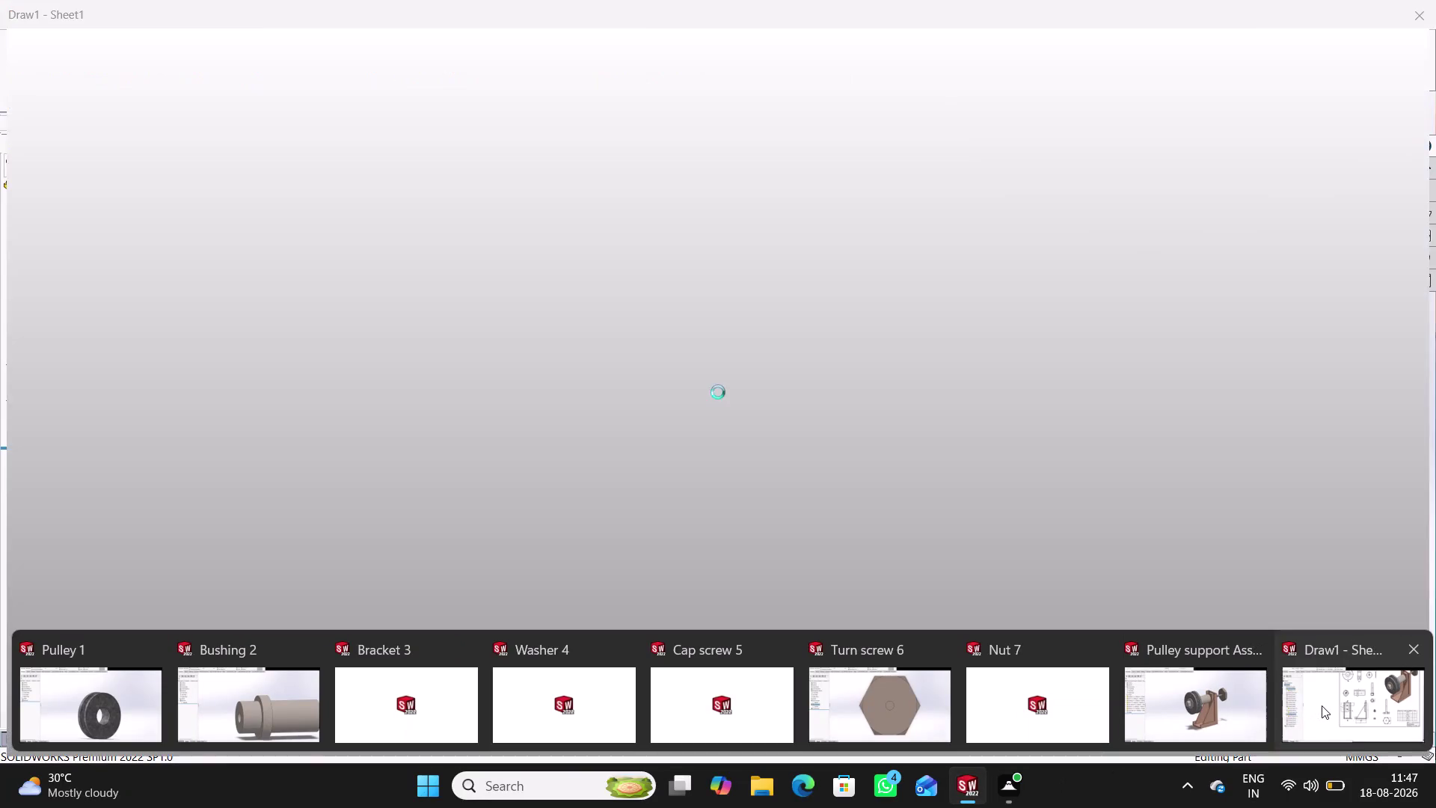
Switch to the Draw1 assembly drawing and zoom out to see the whole sheet.
click(1321, 705)
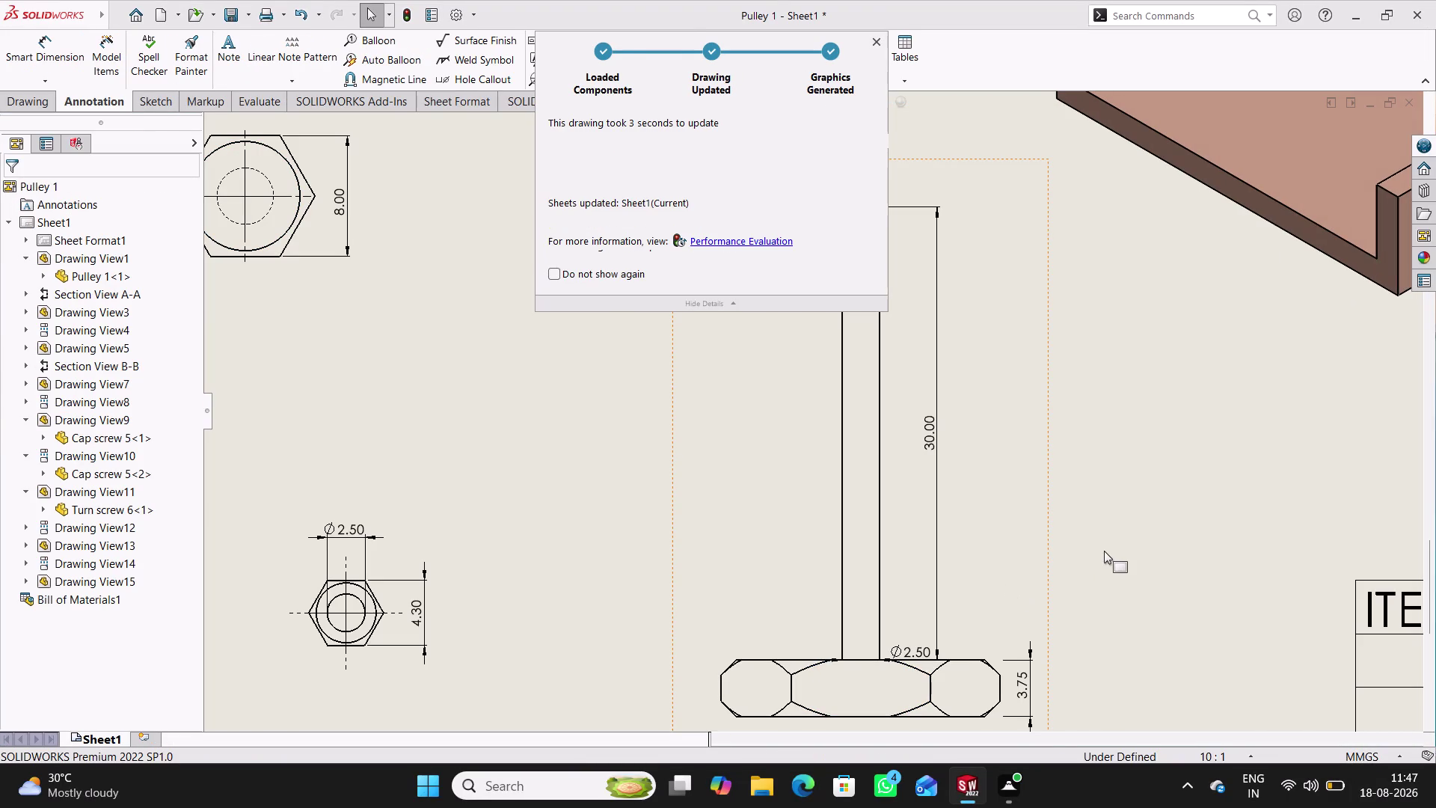
scroll(up, 3)
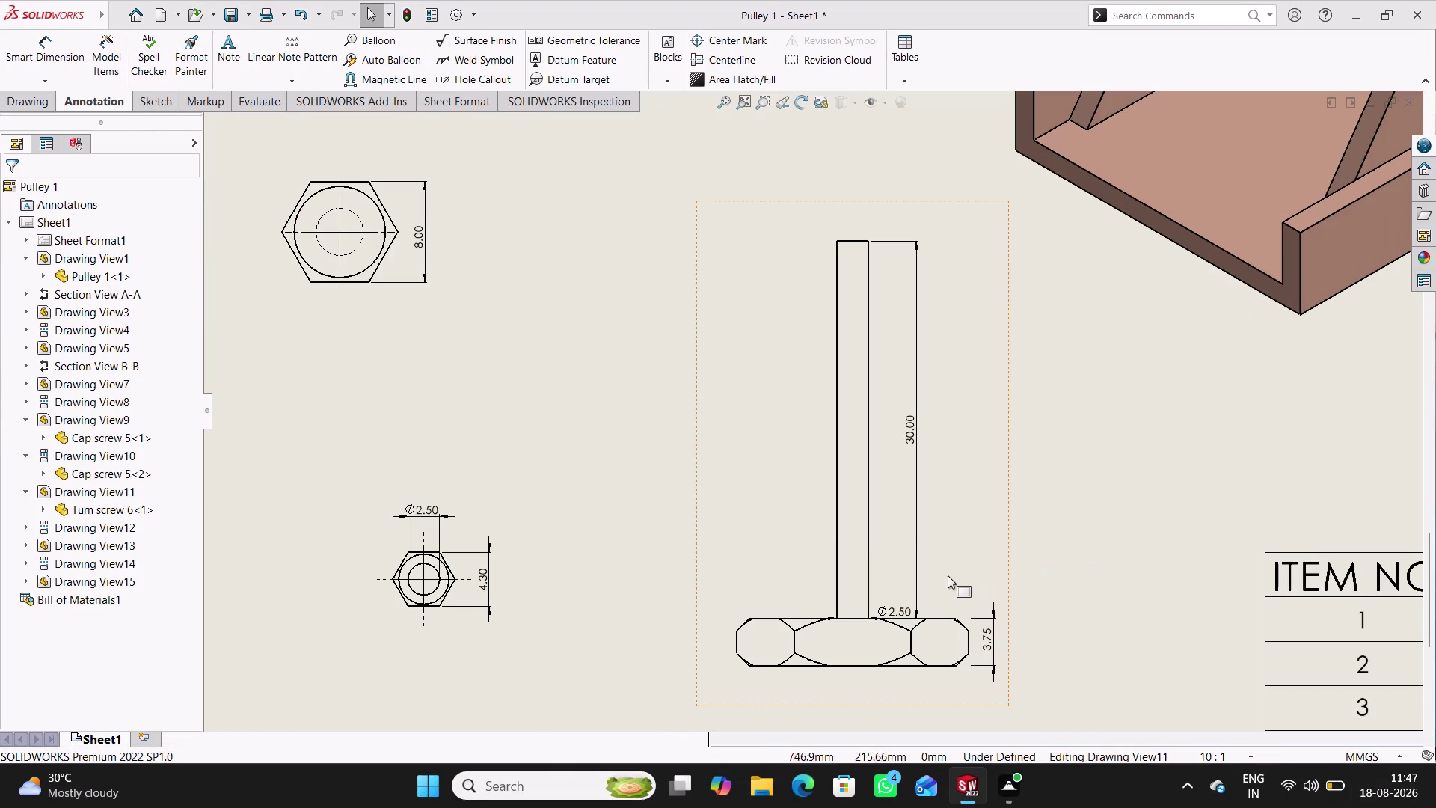
scroll(up, 3)
scroll(up, 3)
scroll(up, 3)
scroll(up, 3)
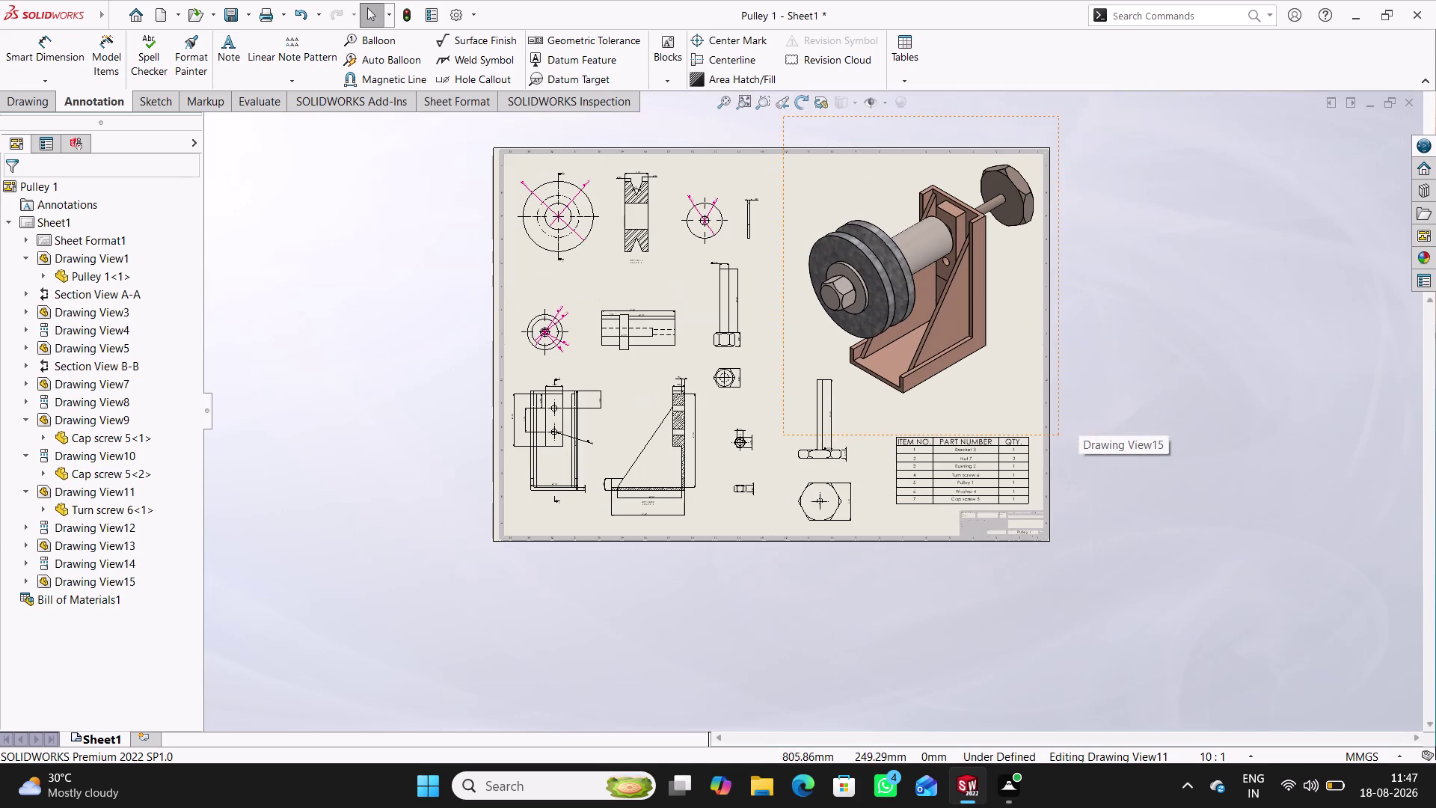
scroll(down, 3)
scroll(down, 3)
scroll(down, 3)
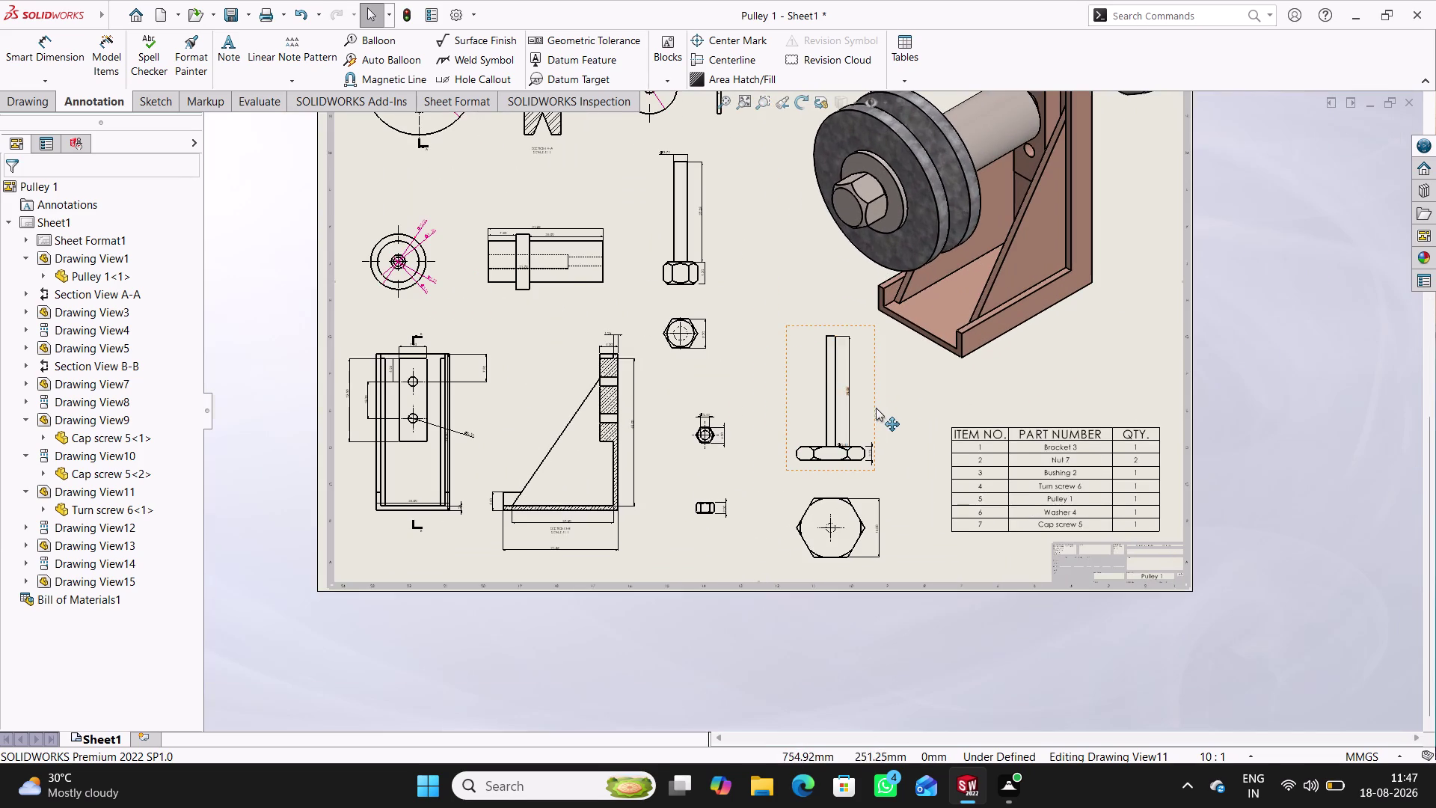
scroll(down, 3)
drag(843, 439, 788, 276)
Zoom in on the bracket's Section B-B view.
click(953, 338)
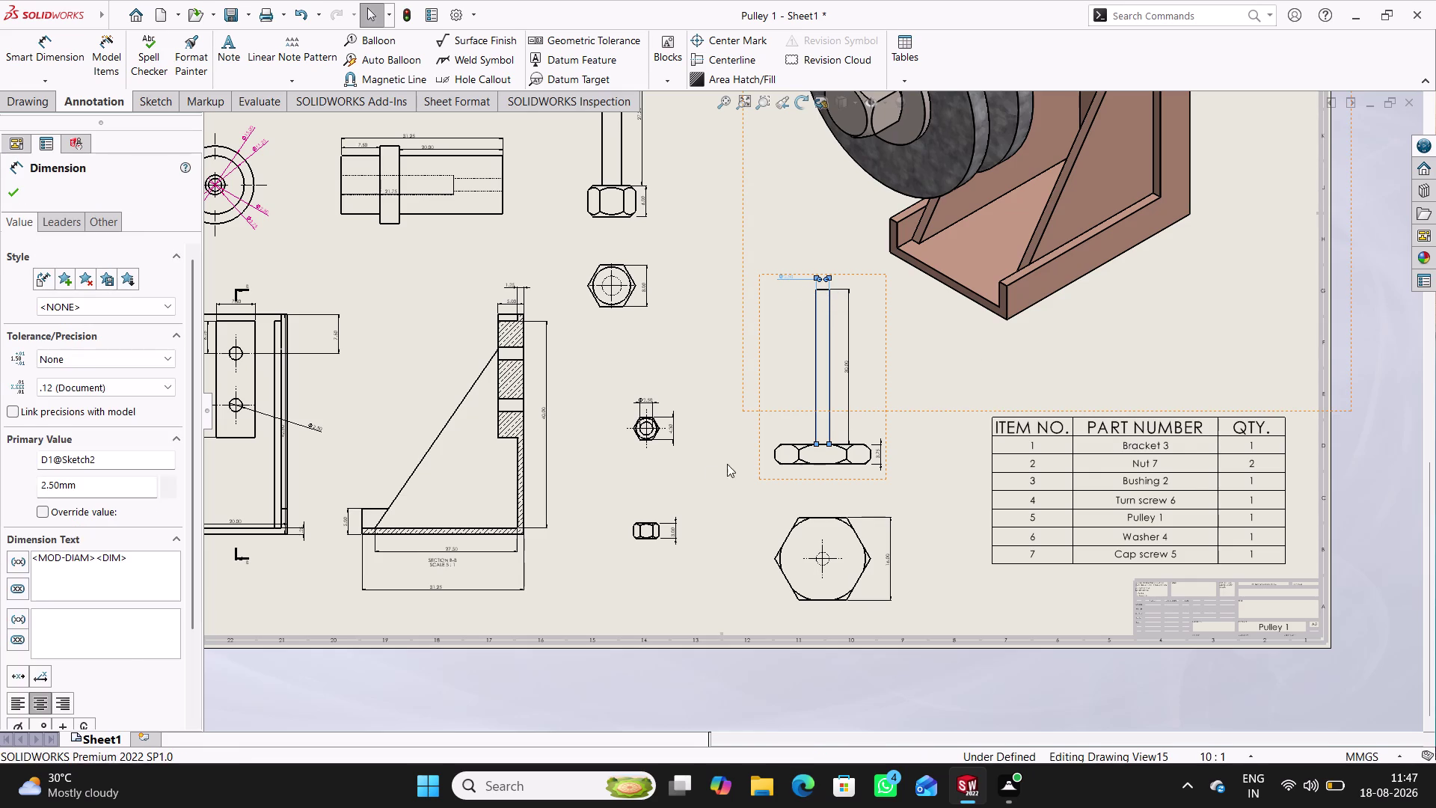
scroll(down, 3)
scroll(up, 3)
scroll(down, 3)
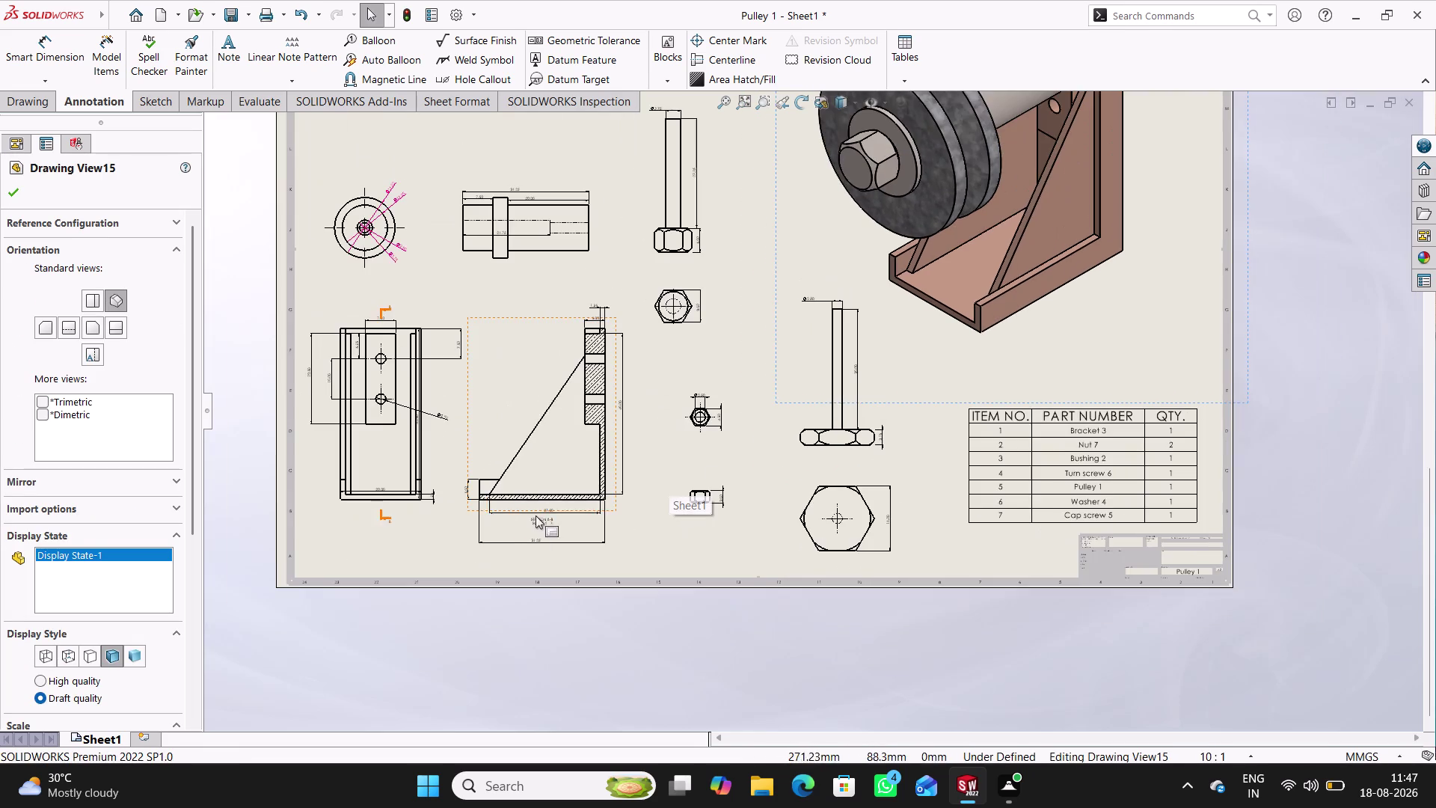
scroll(down, 3)
scroll(down, 3)
scroll(down, 3)
scroll(down, 3)
drag(648, 463, 665, 580)
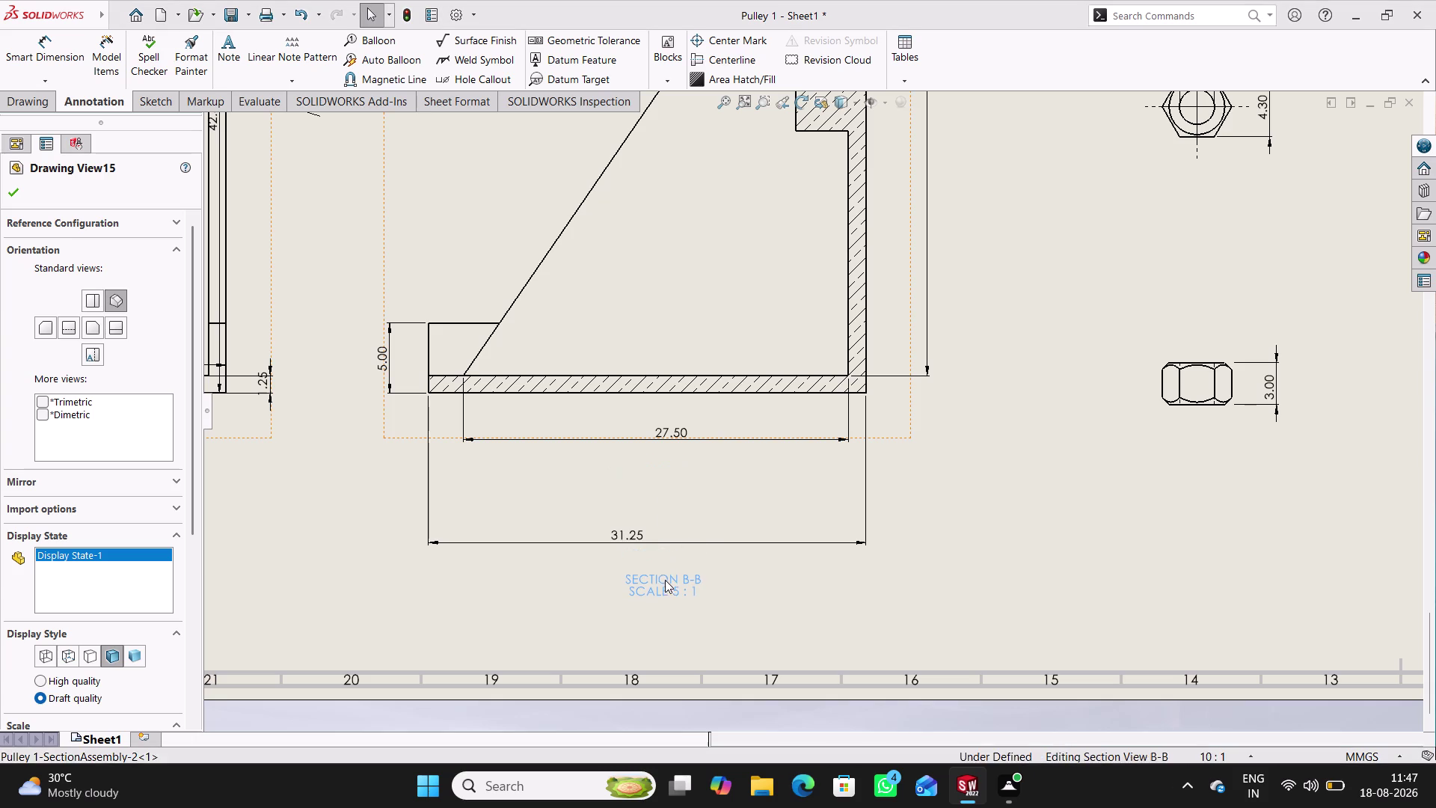
drag(665, 579, 666, 580)
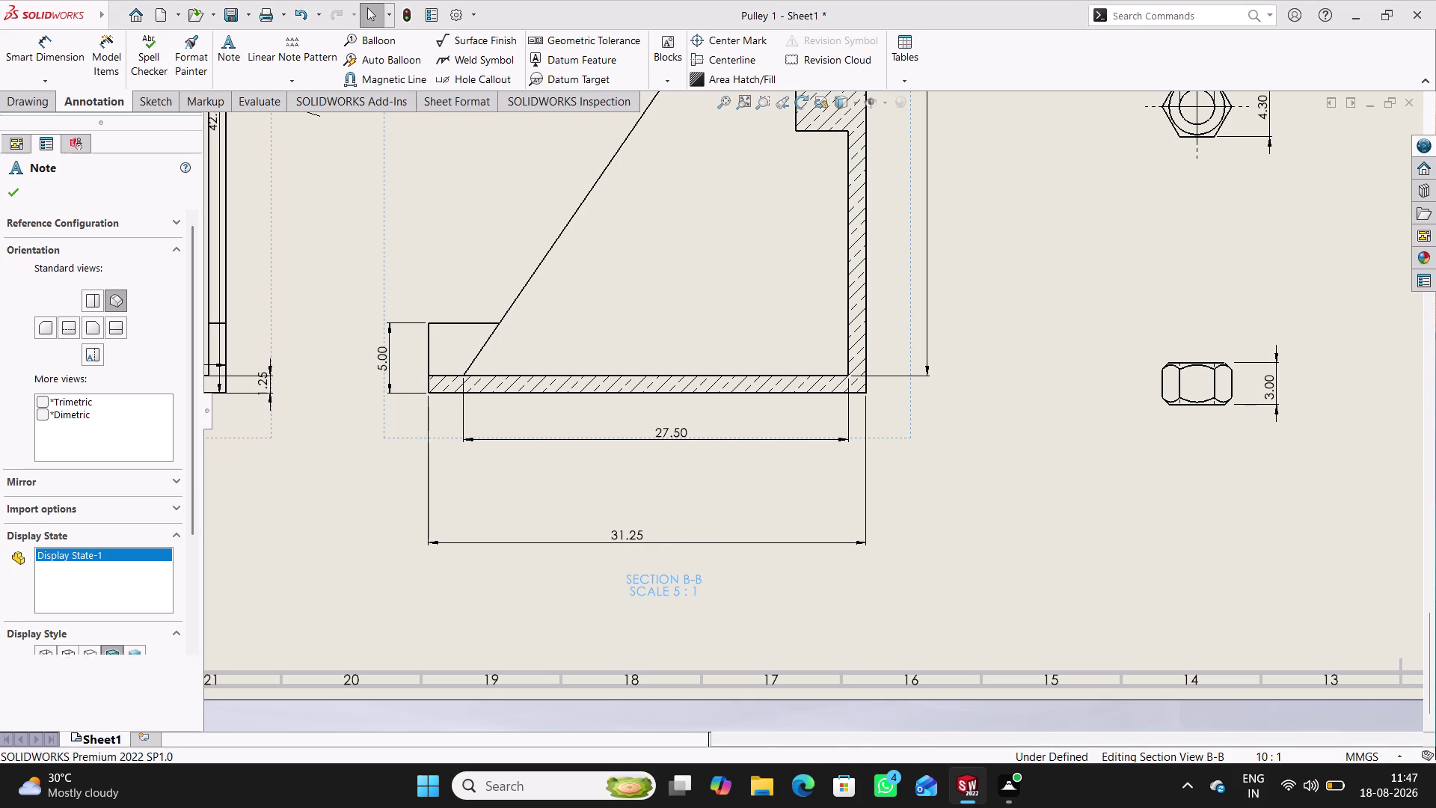
click(577, 481)
Move the 31.25 dimension up toward the view and the 5.00 height dimension lower.
drag(619, 534, 625, 517)
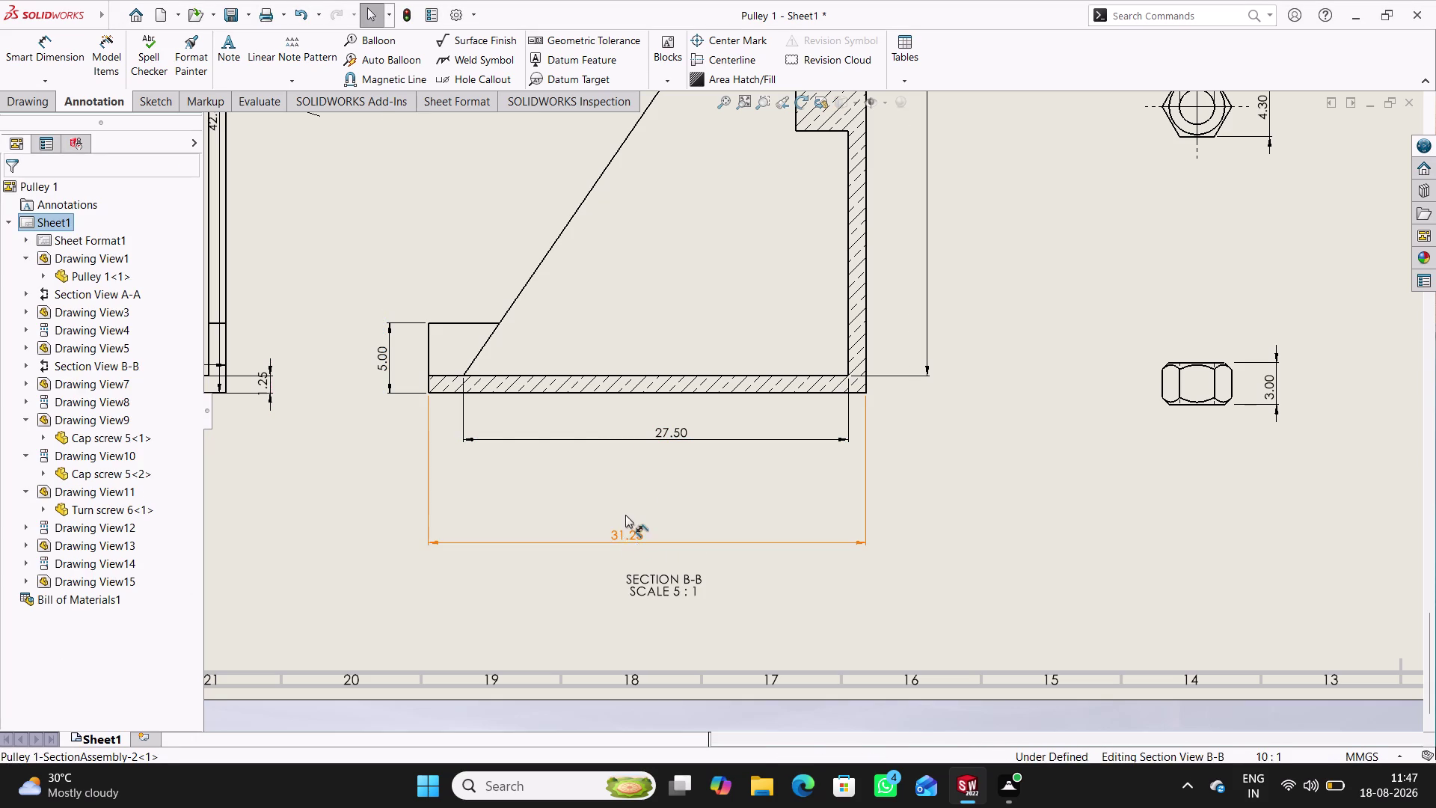
drag(625, 516, 660, 470)
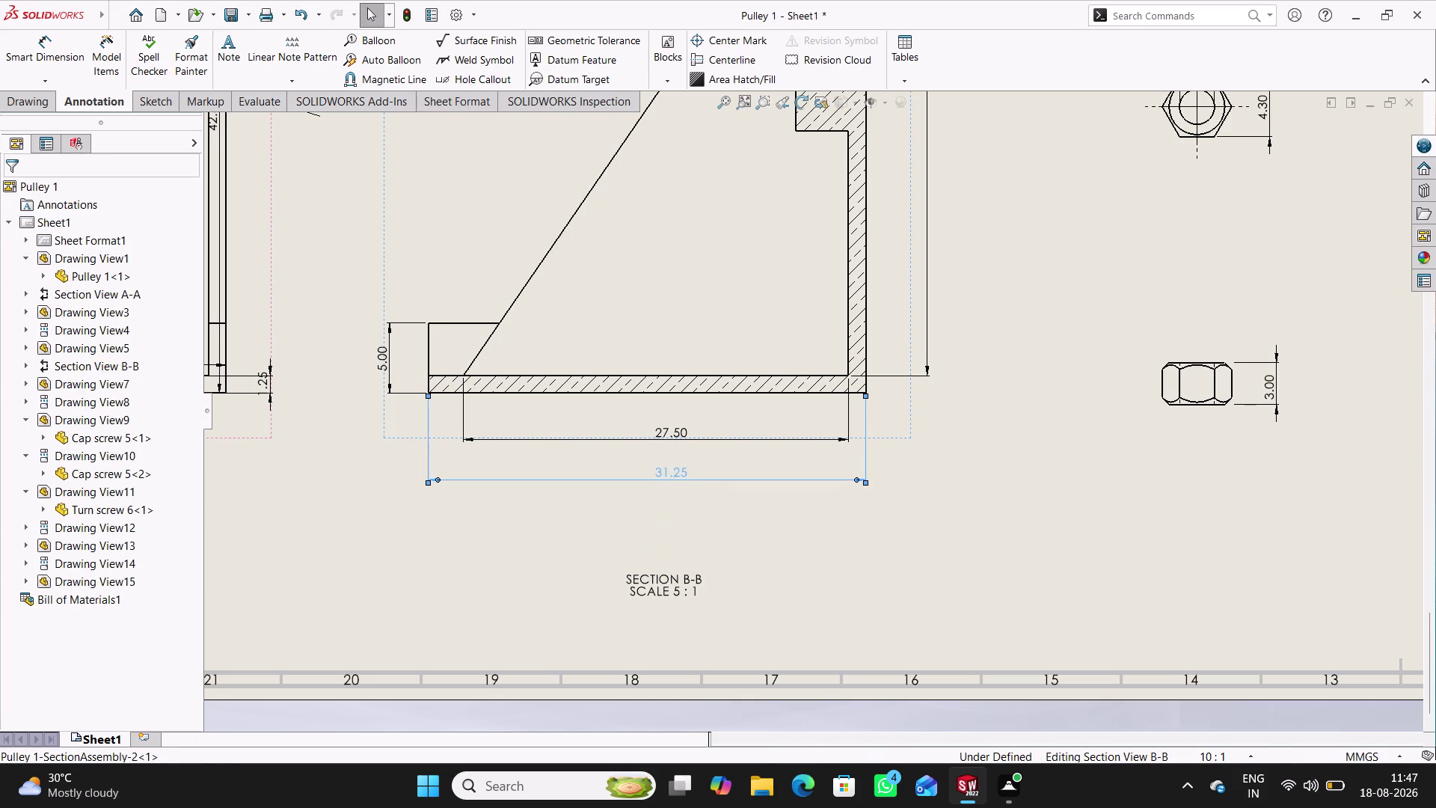
click(766, 526)
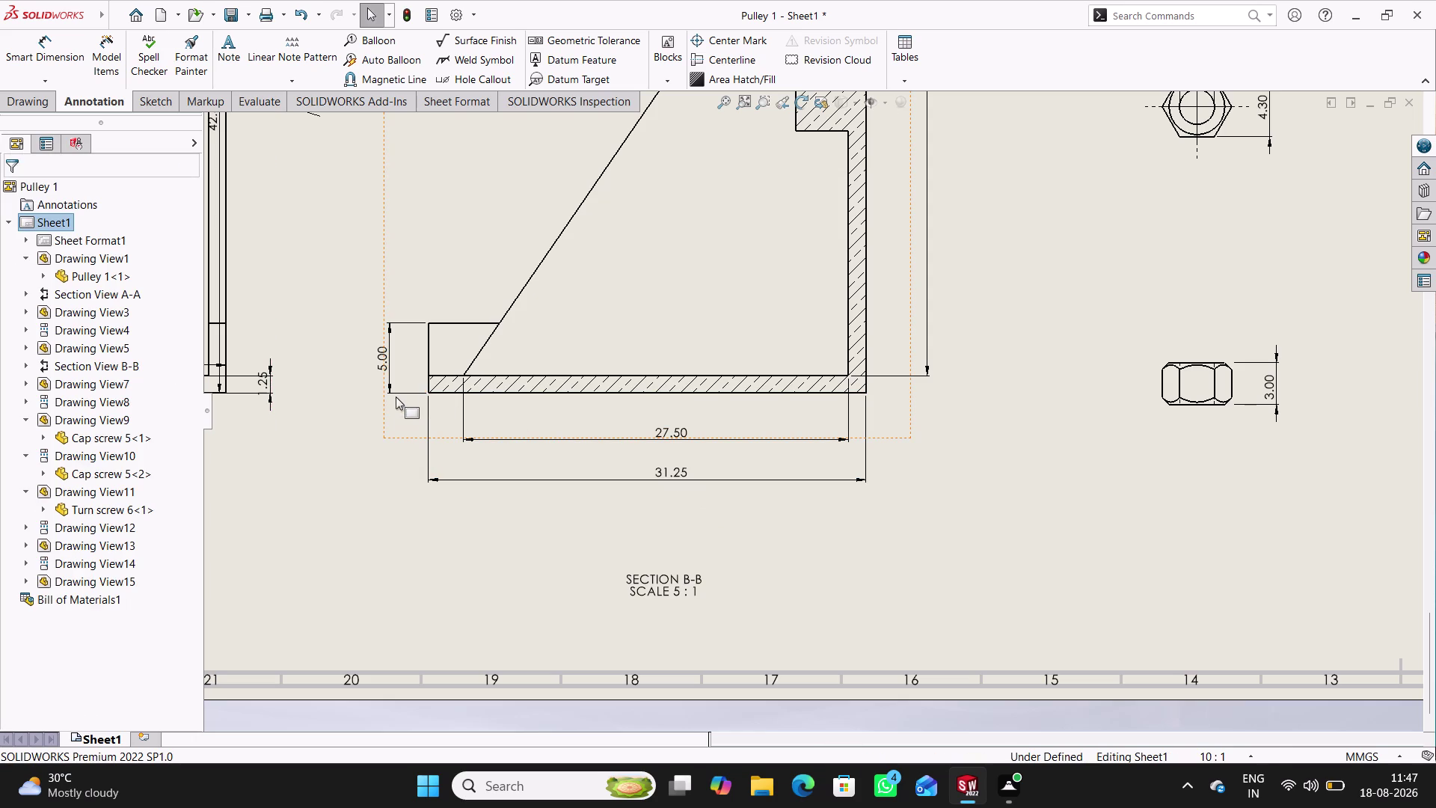
drag(384, 358, 382, 454)
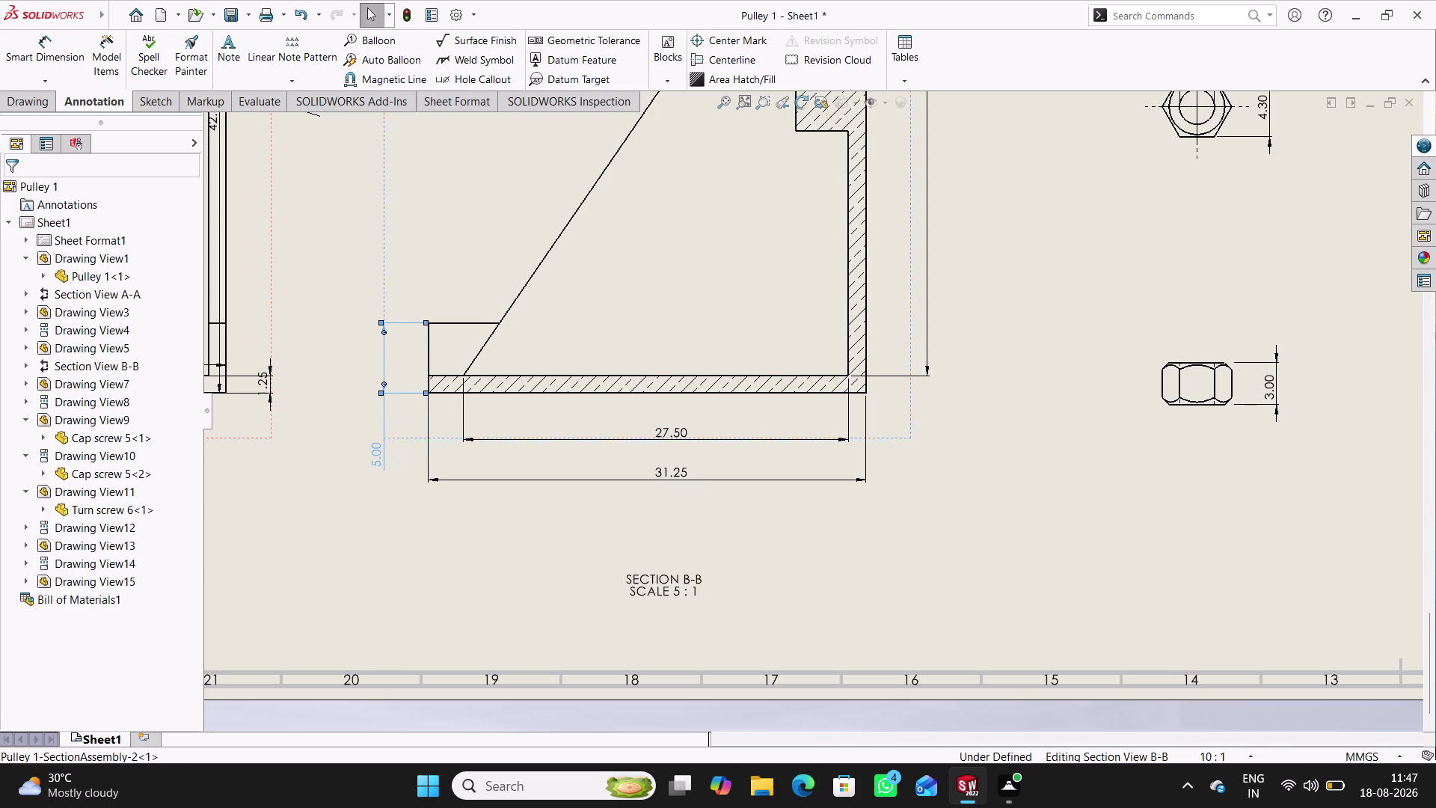
click(454, 522)
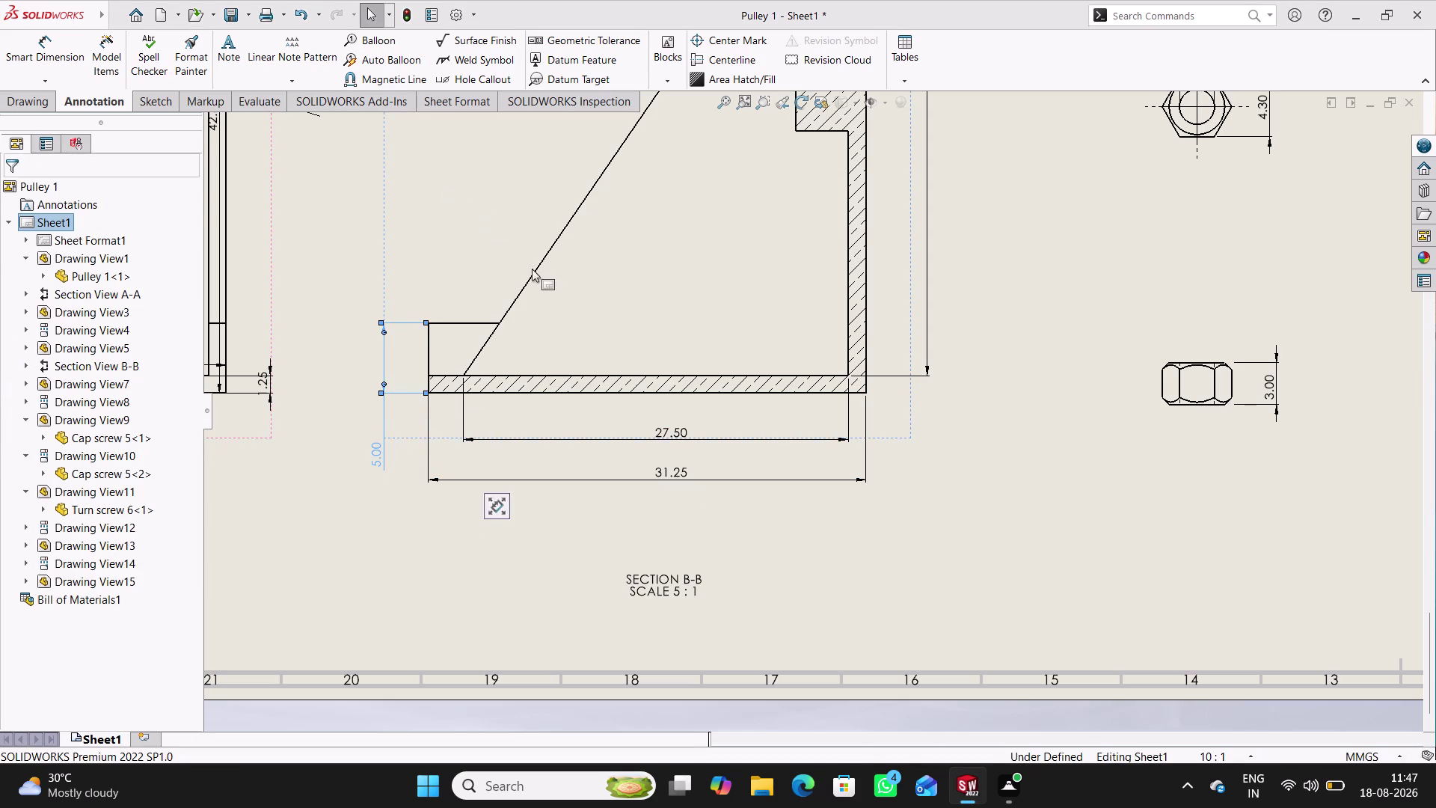
Zoom around Section B-B and start adding a new dimension.
scroll(up, 3)
scroll(up, 3)
scroll(down, 3)
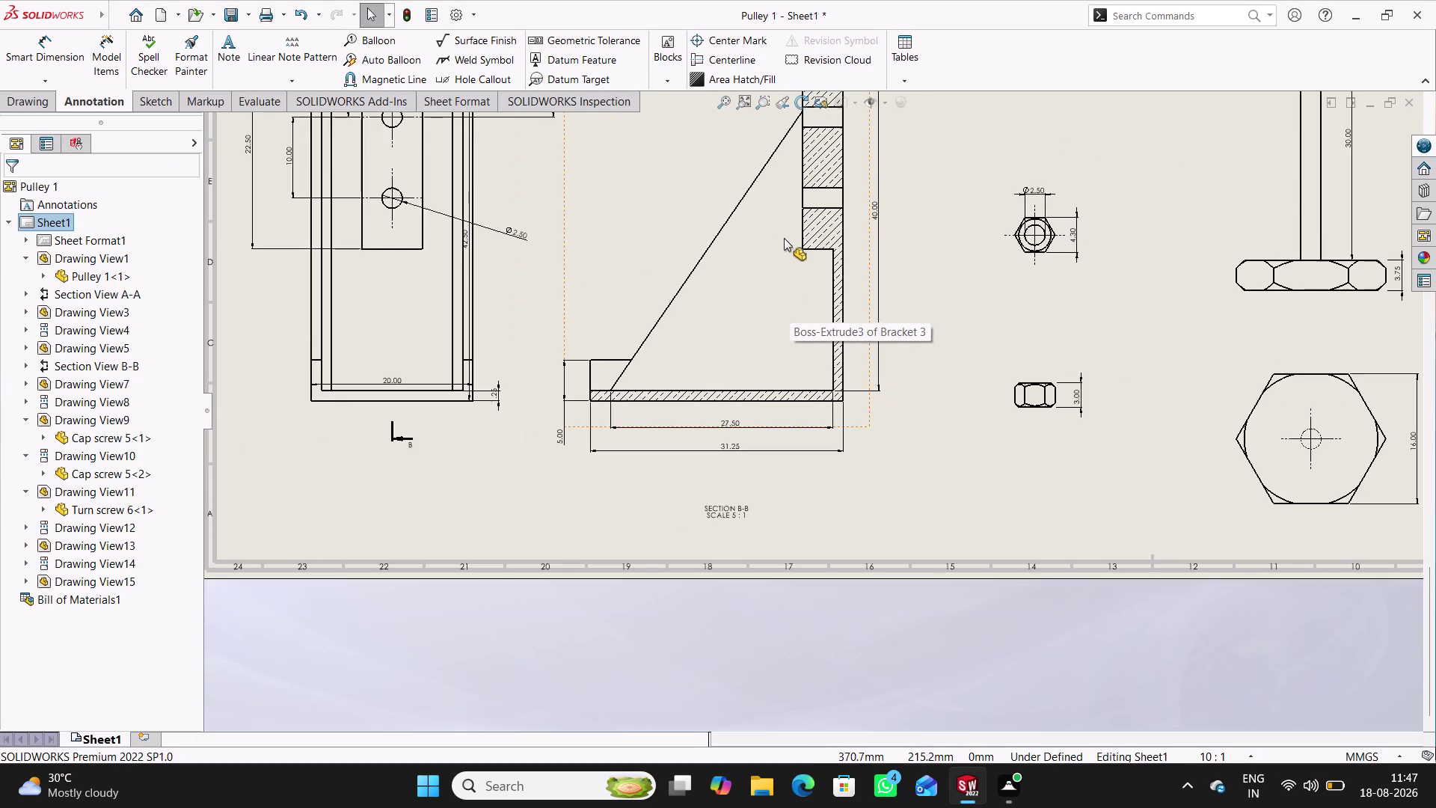
scroll(up, 3)
scroll(down, 3)
scroll(down, 3)
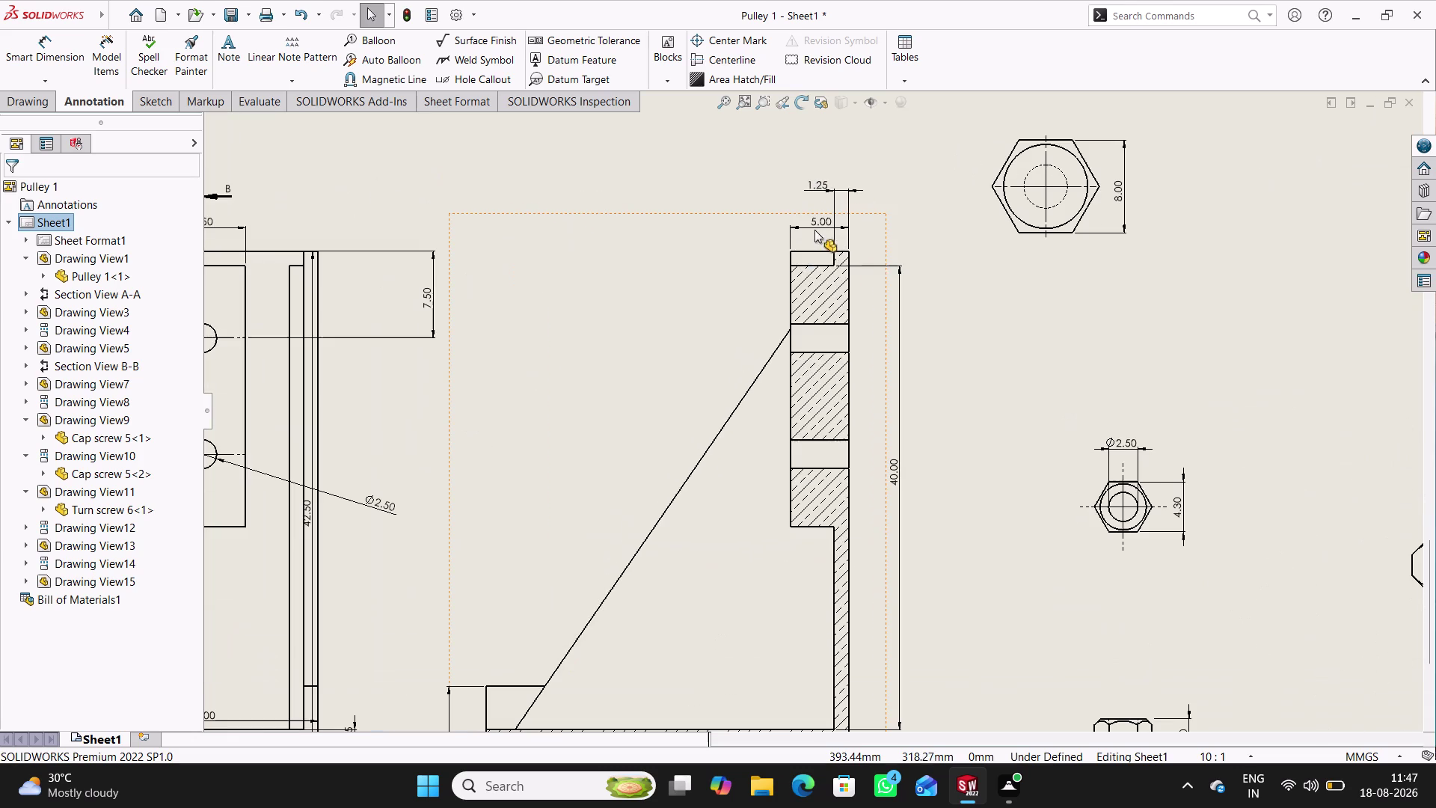
scroll(up, 3)
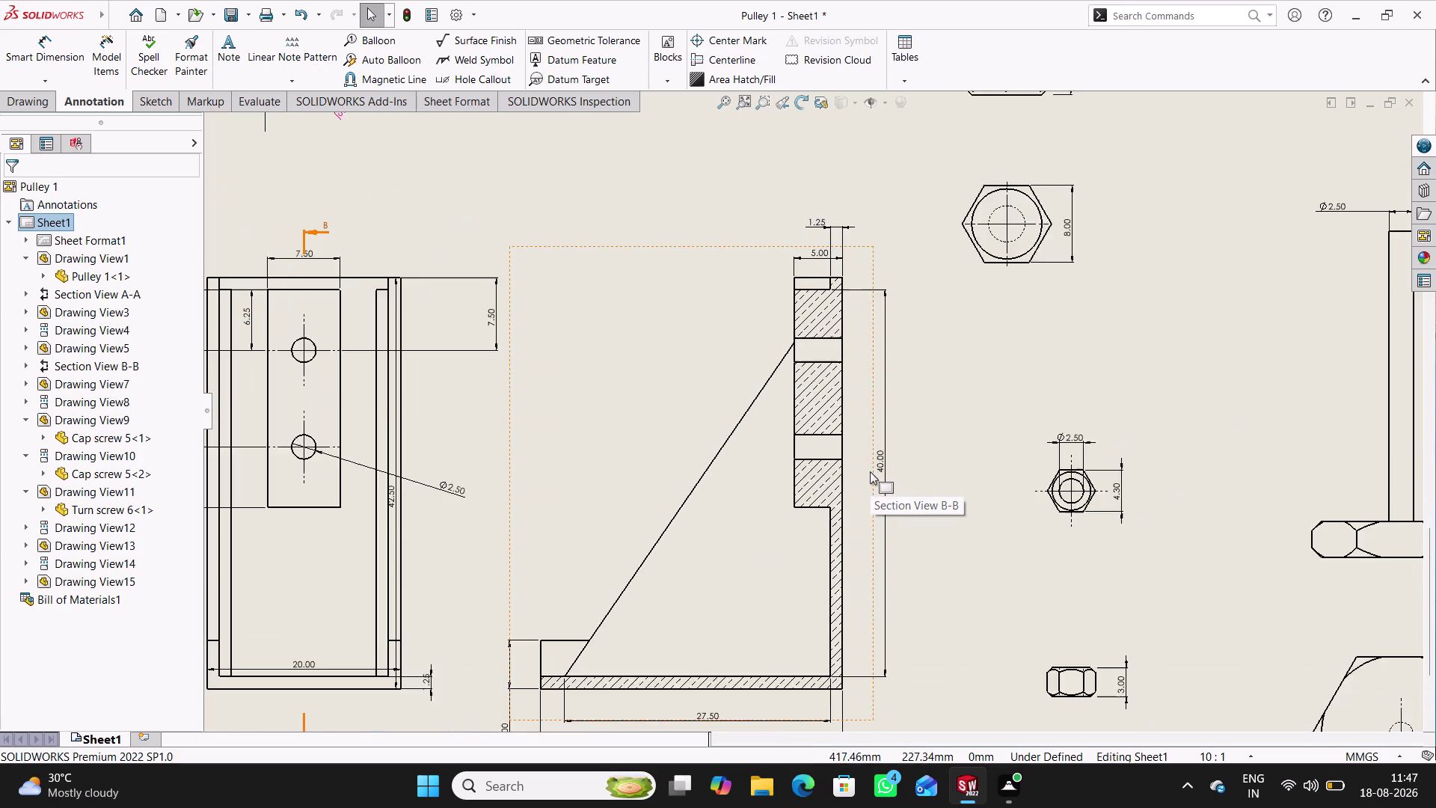
scroll(up, 3)
scroll(down, 3)
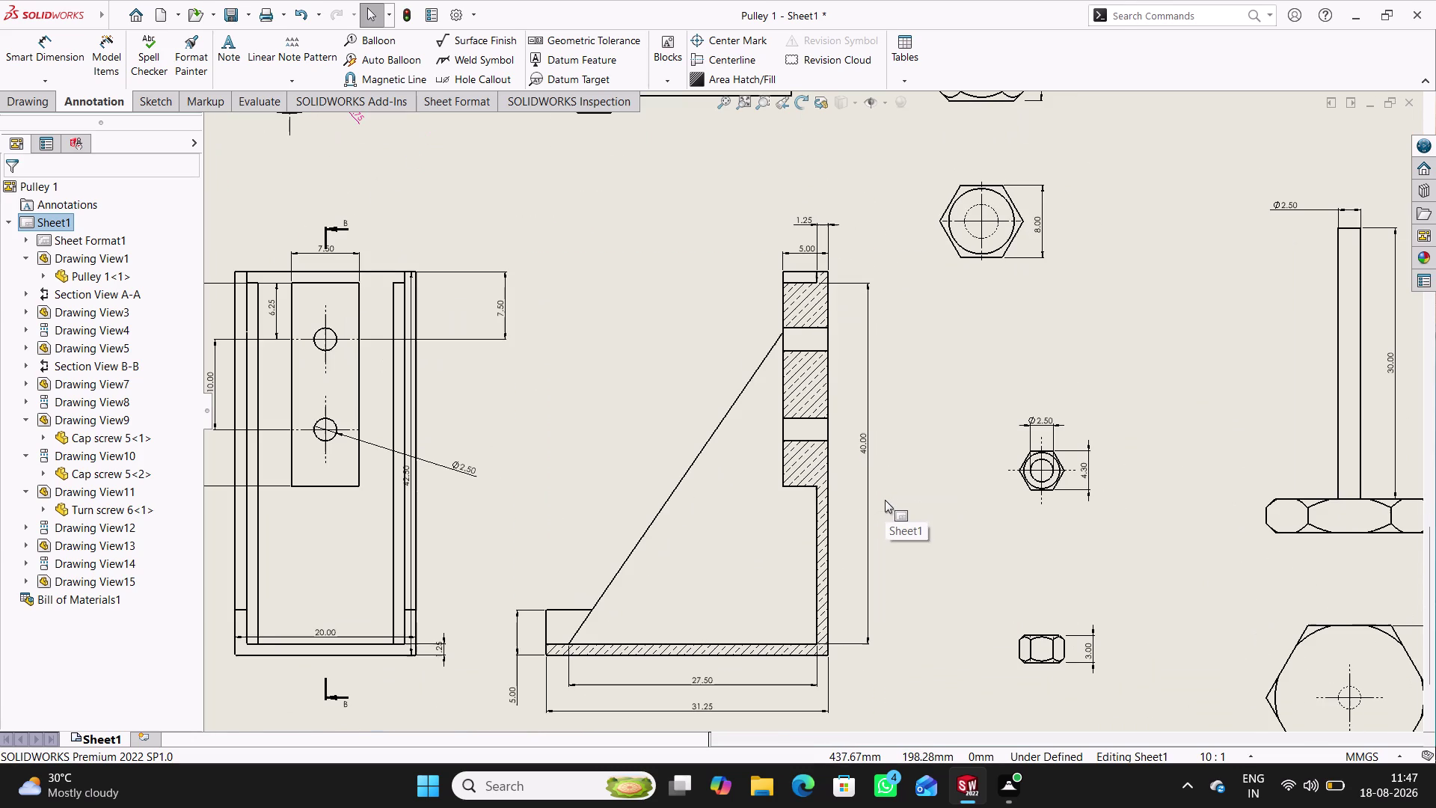
click(47, 57)
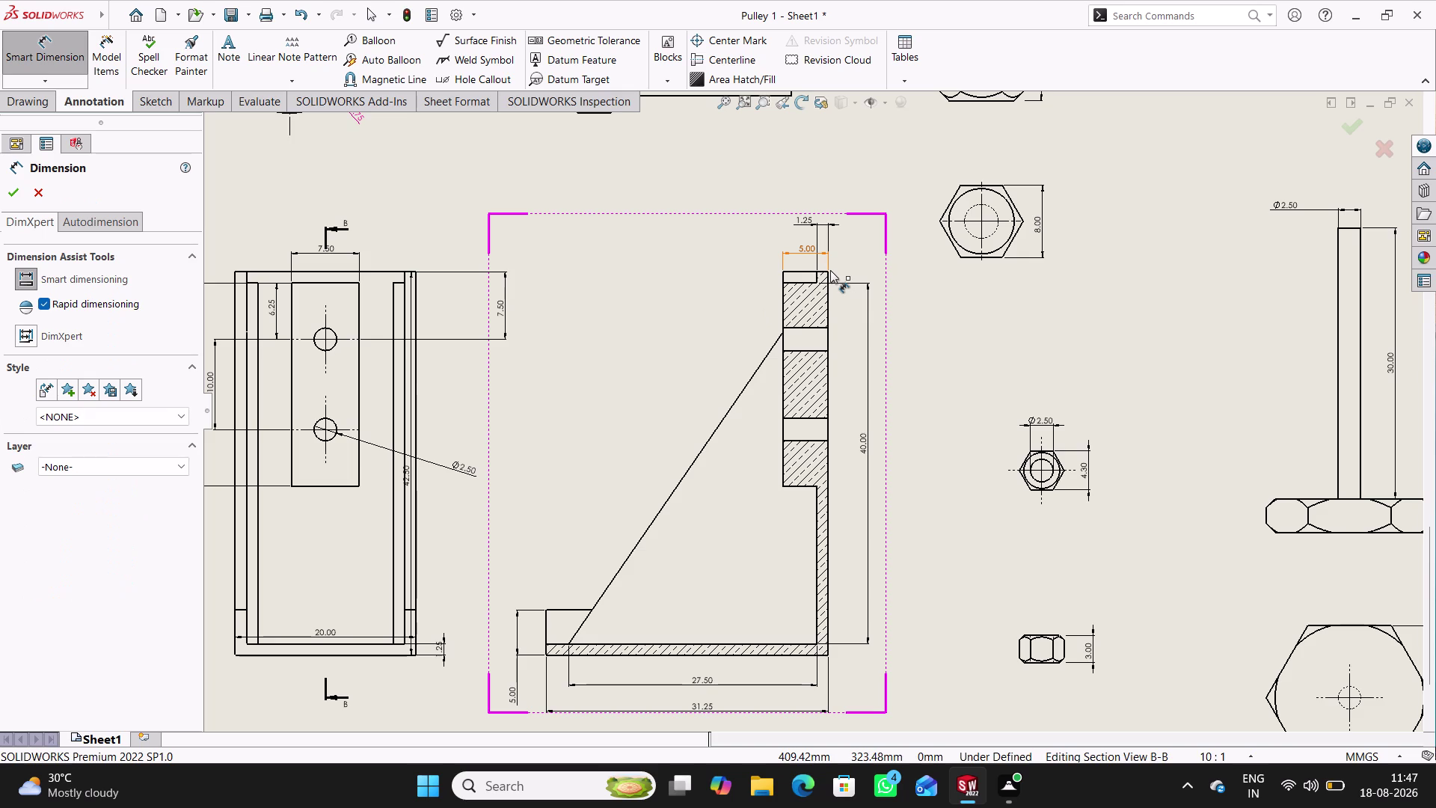
click(831, 270)
click(829, 655)
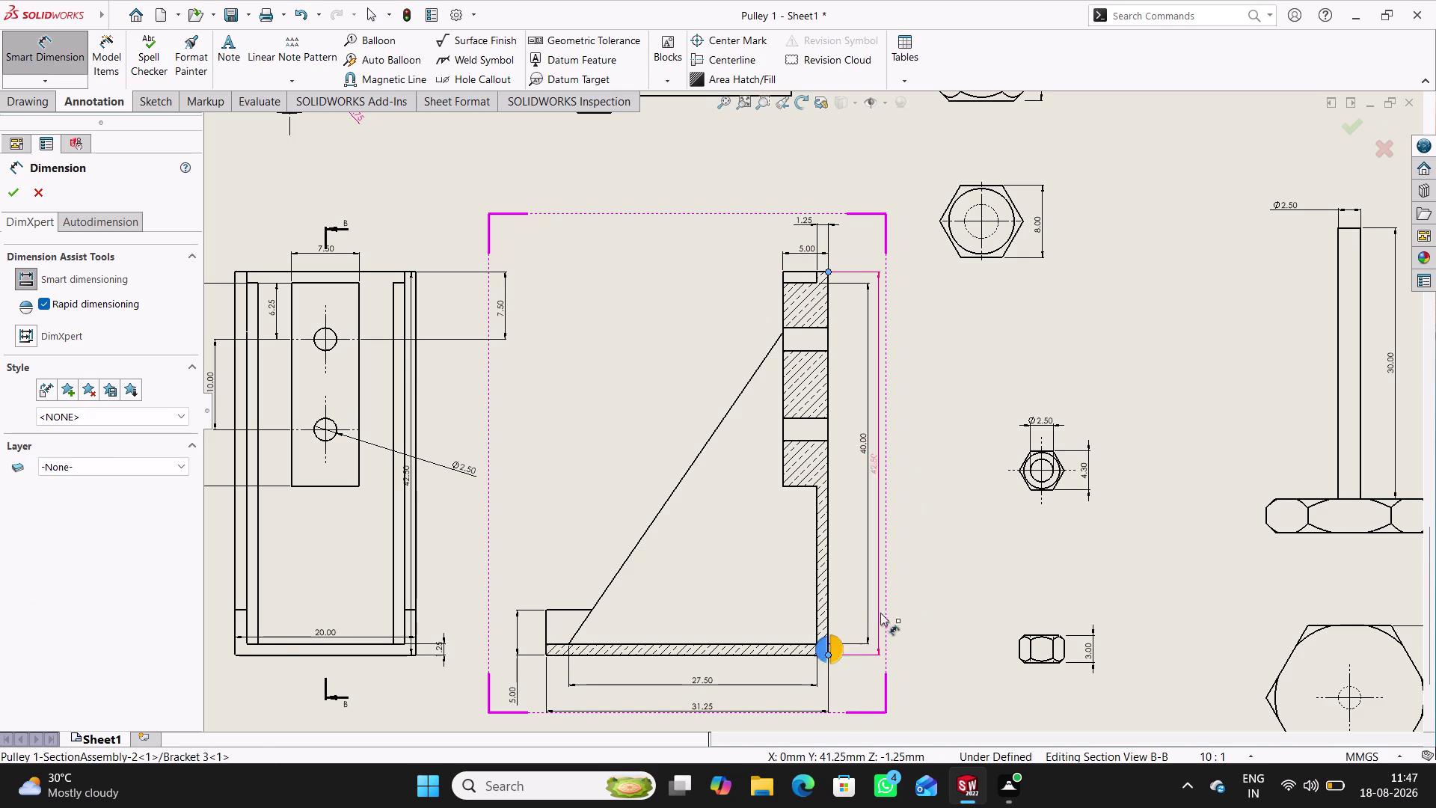
click(907, 442)
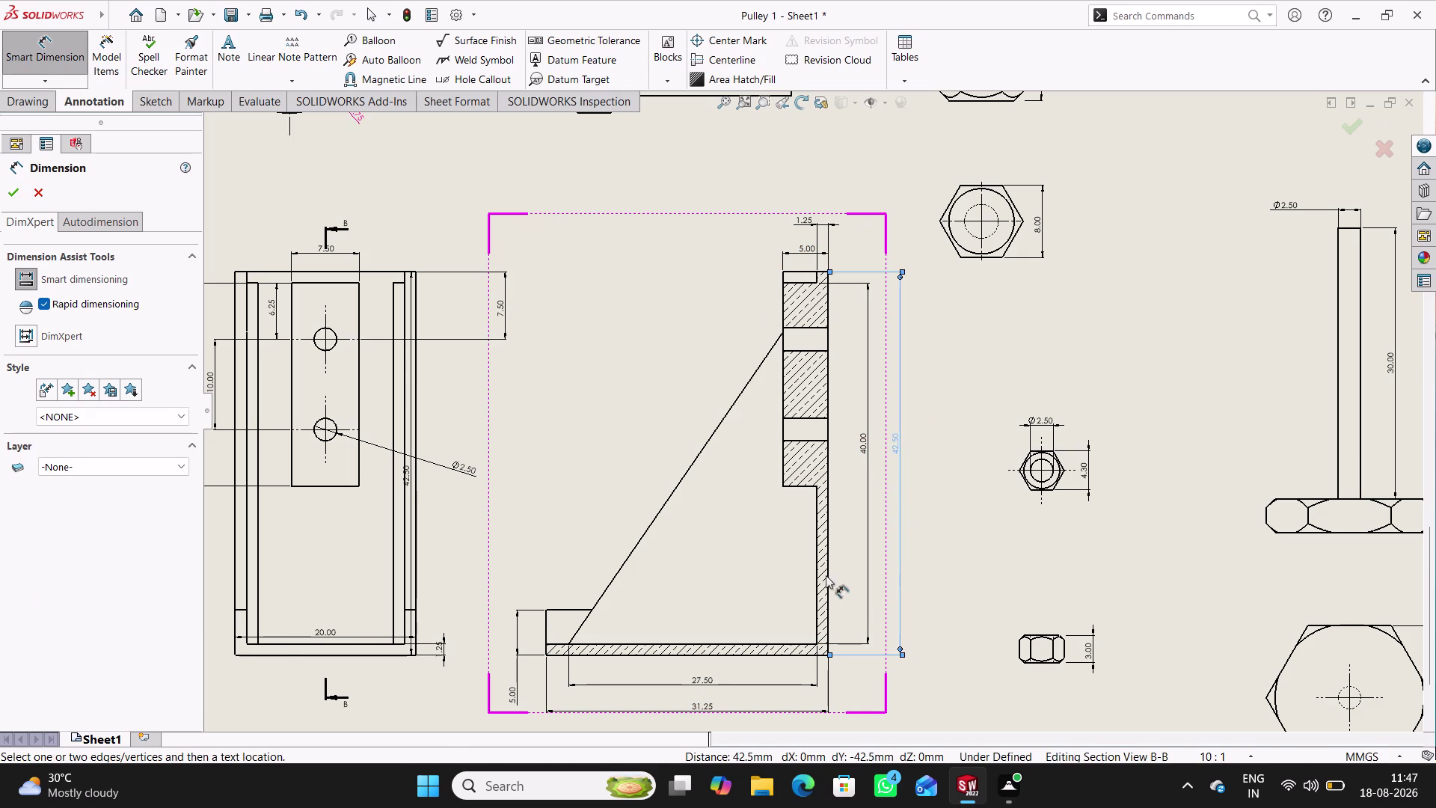
click(566, 645)
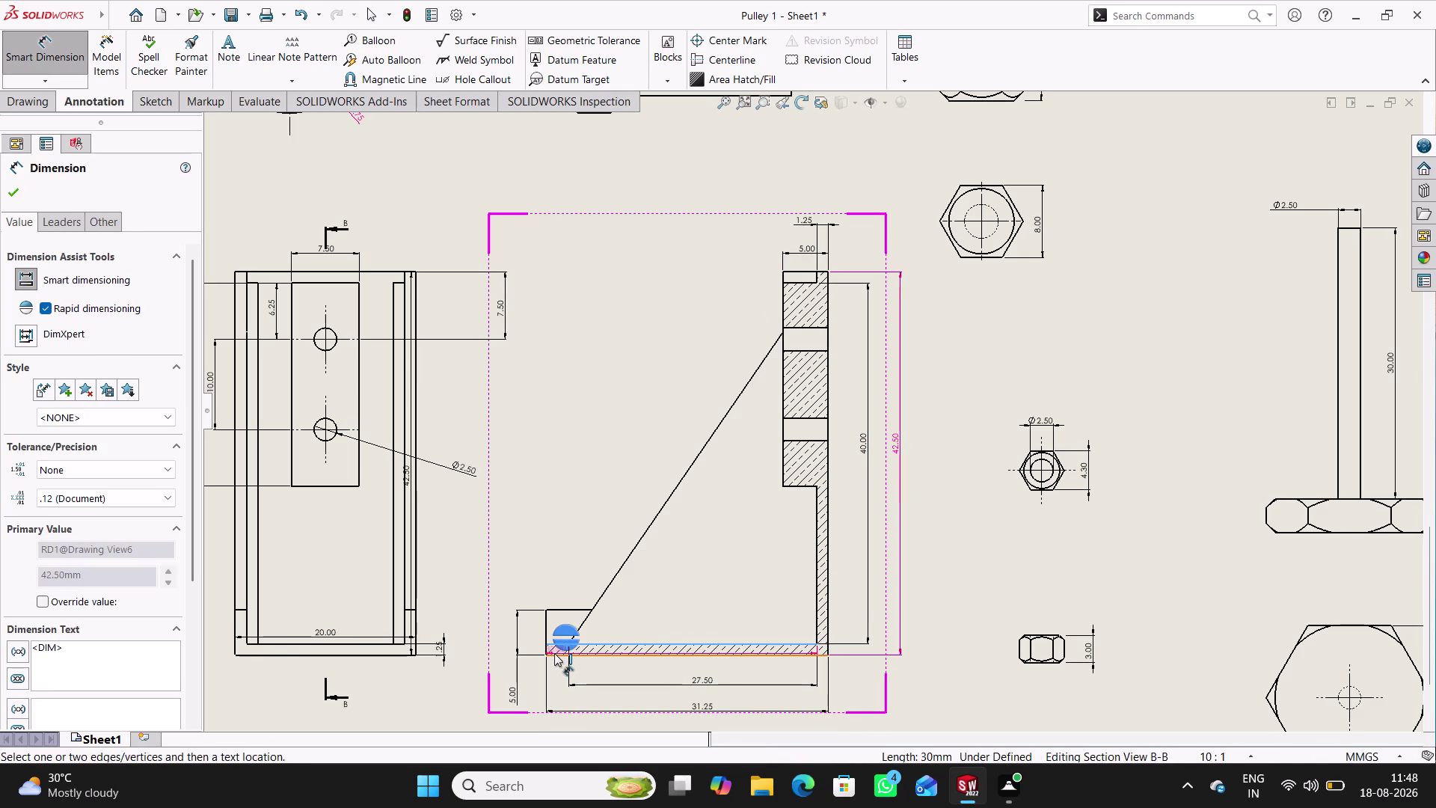
click(554, 653)
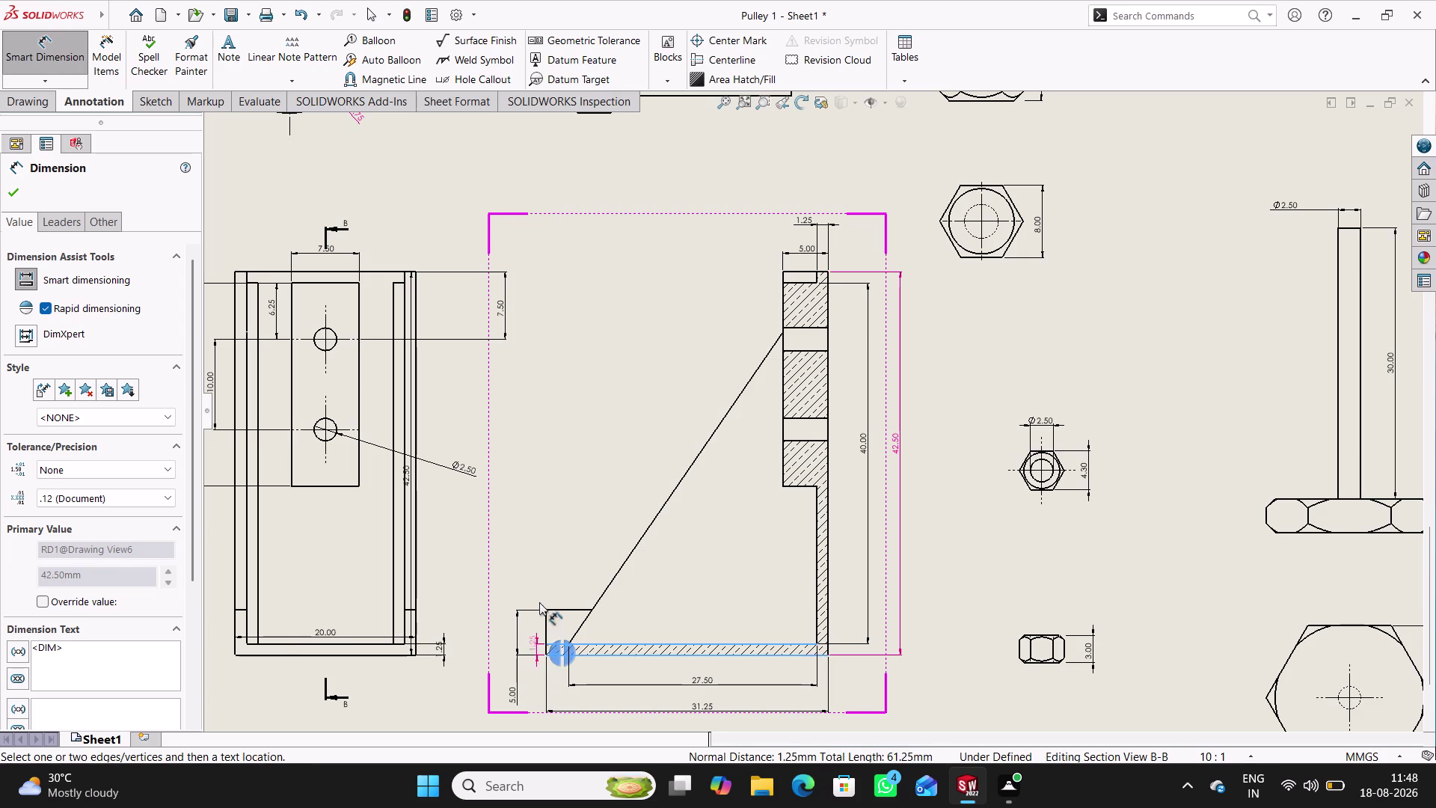
click(528, 557)
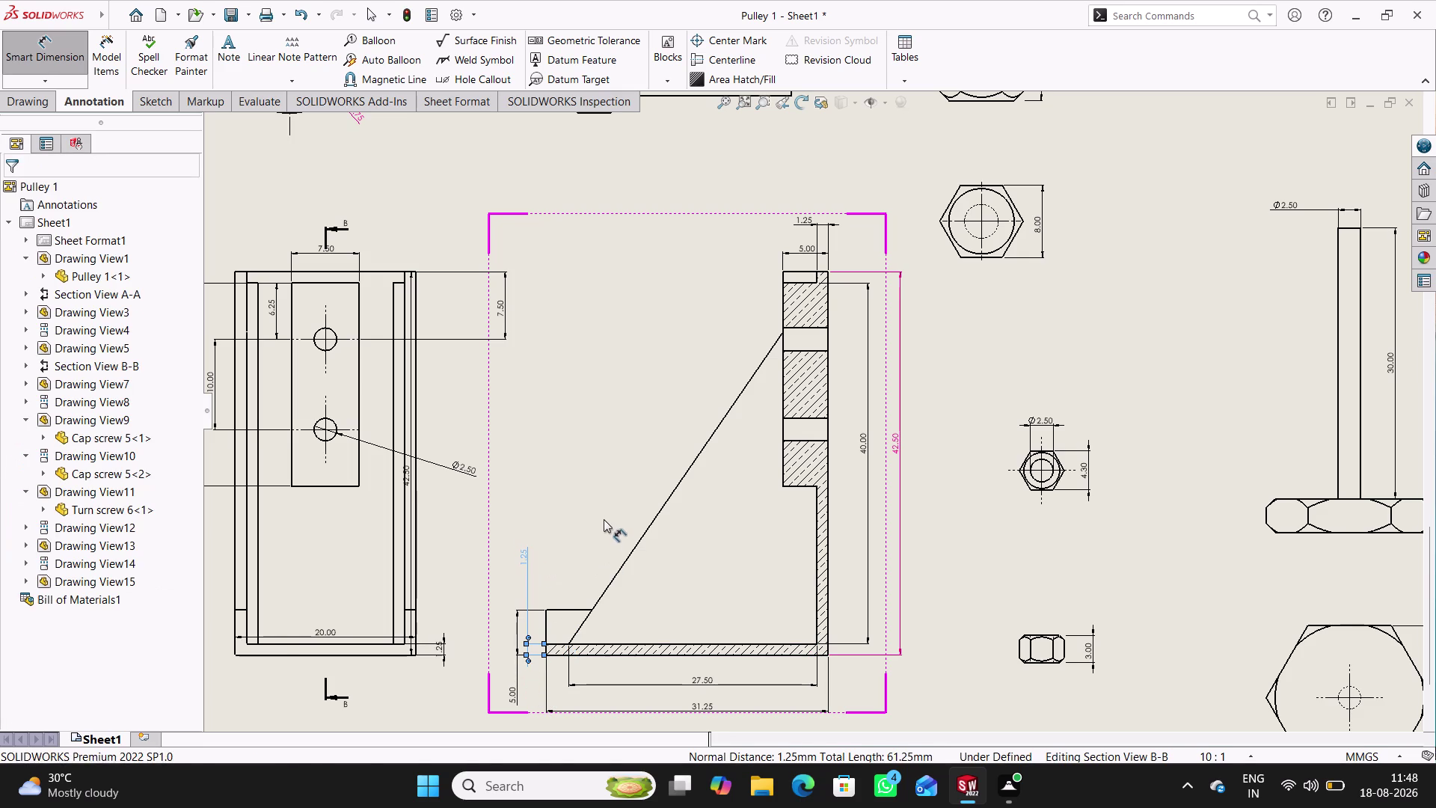
click(602, 517)
Move the 42.50 height dimension out to the right of the bracket view.
scroll(up, 3)
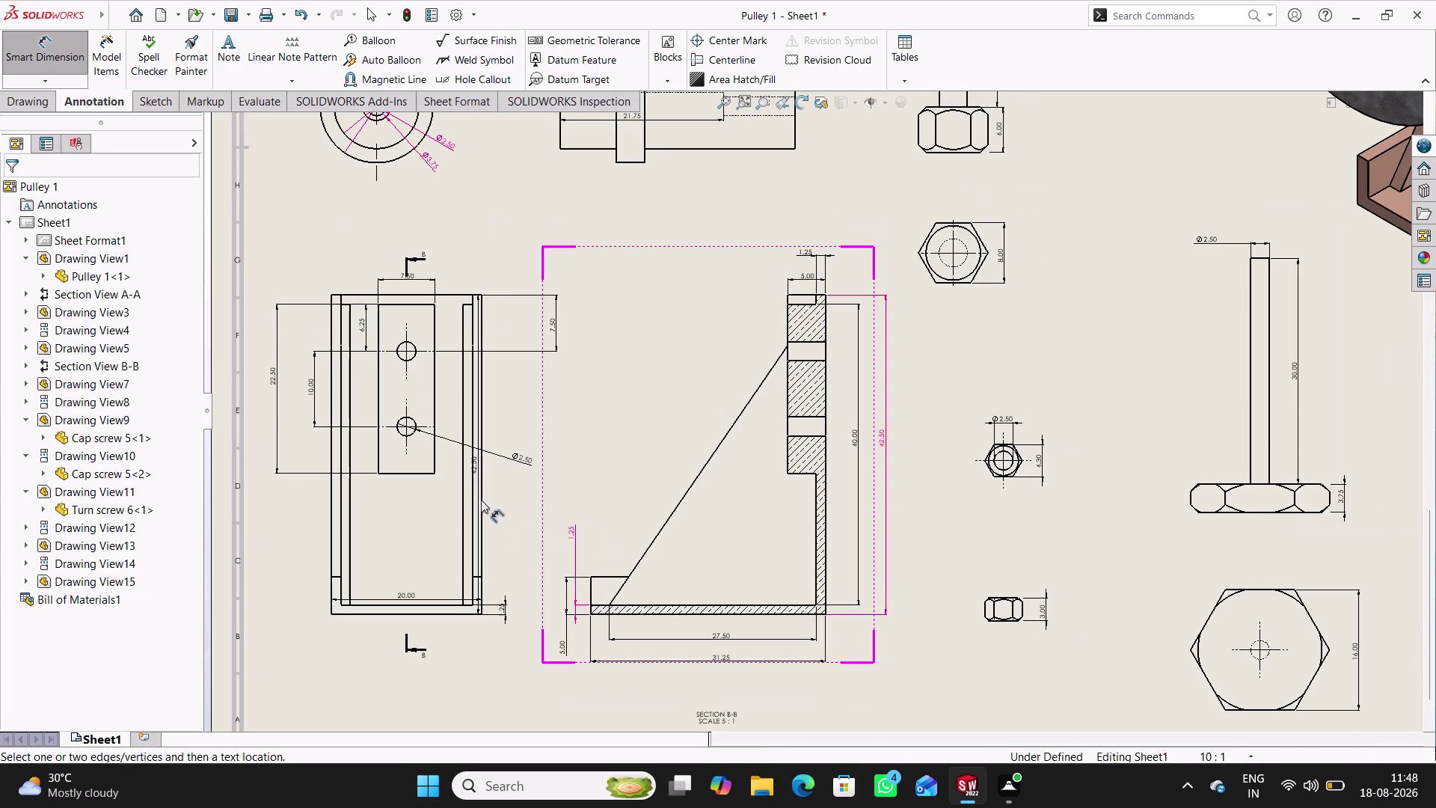
scroll(down, 3)
scroll(down, 3)
scroll(up, 3)
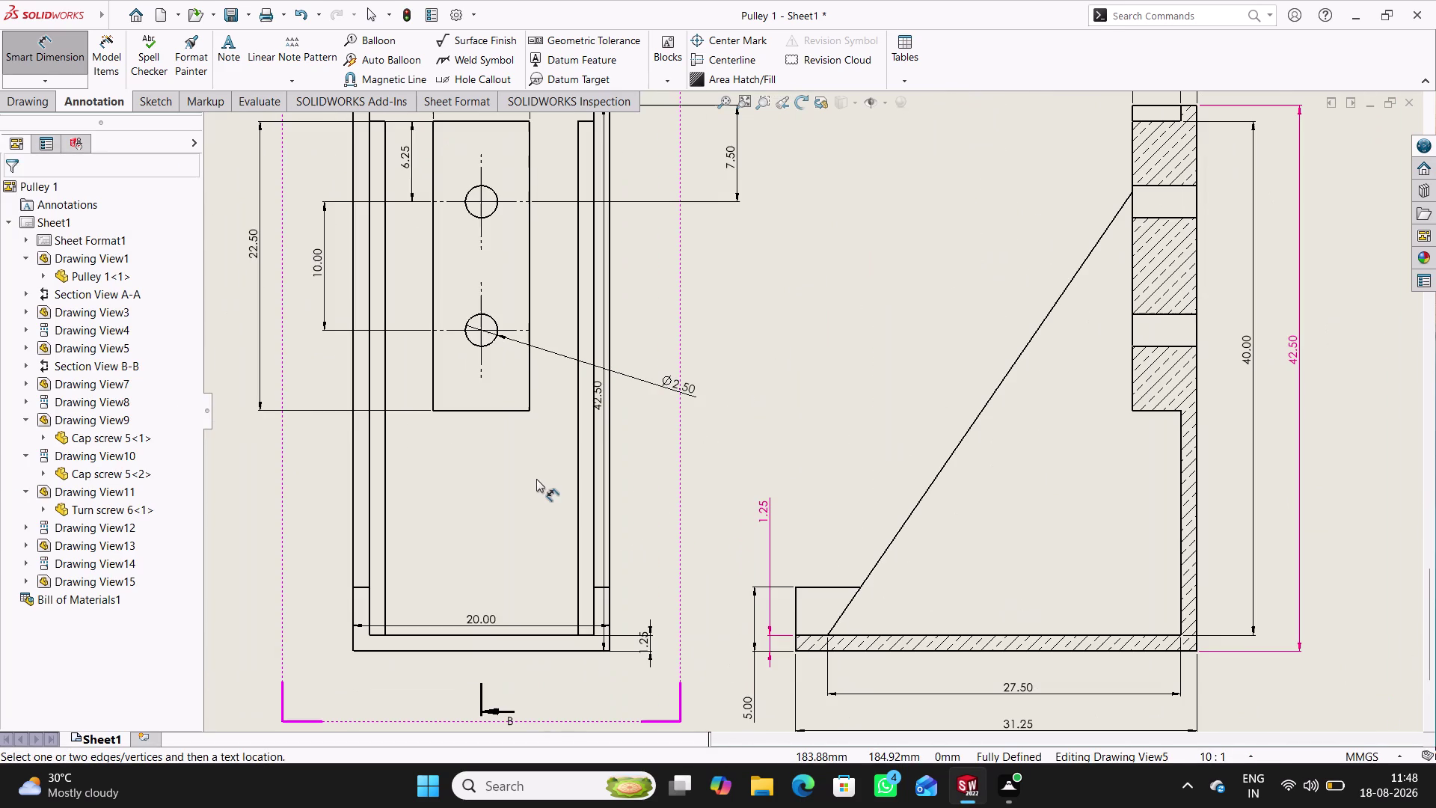
click(58, 53)
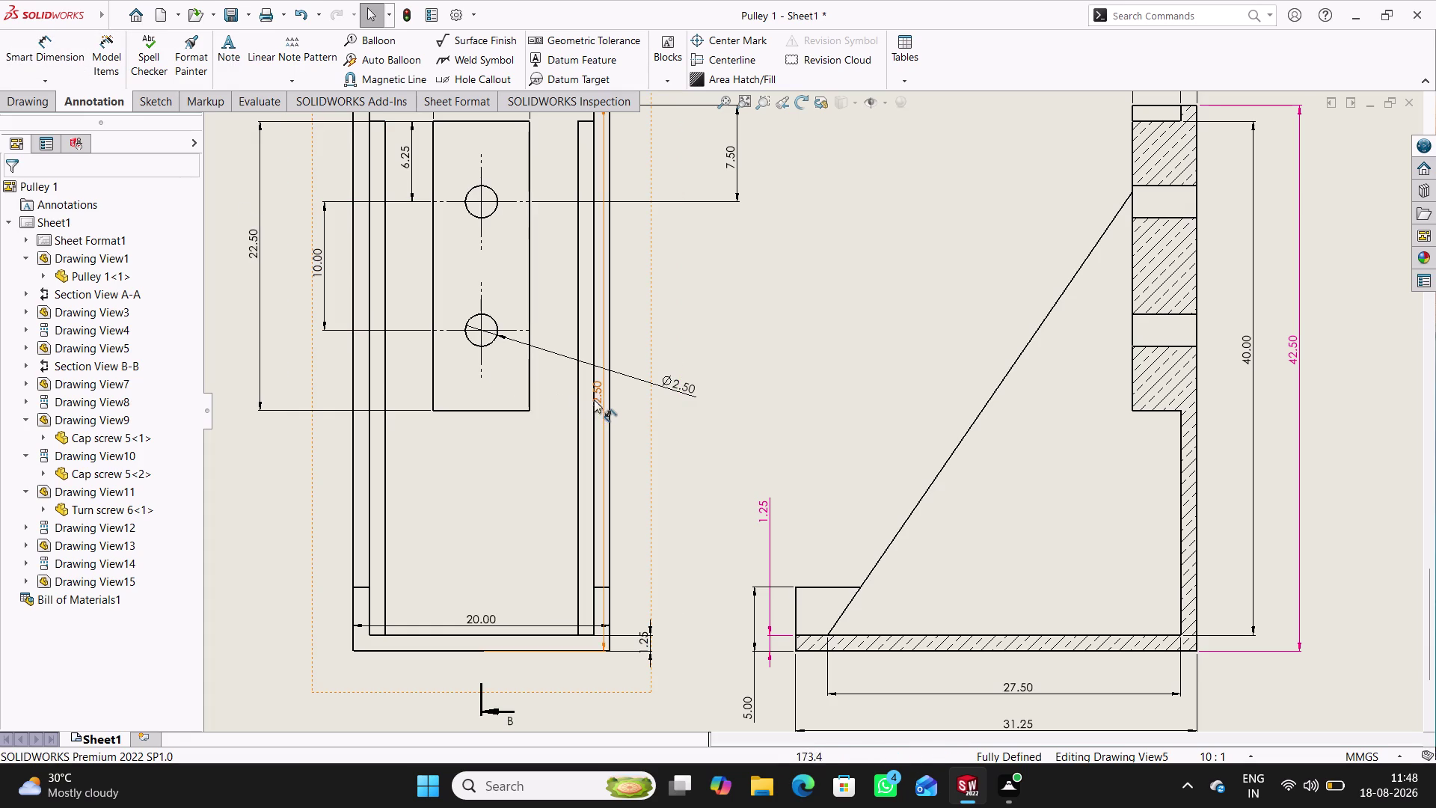
drag(596, 397, 685, 402)
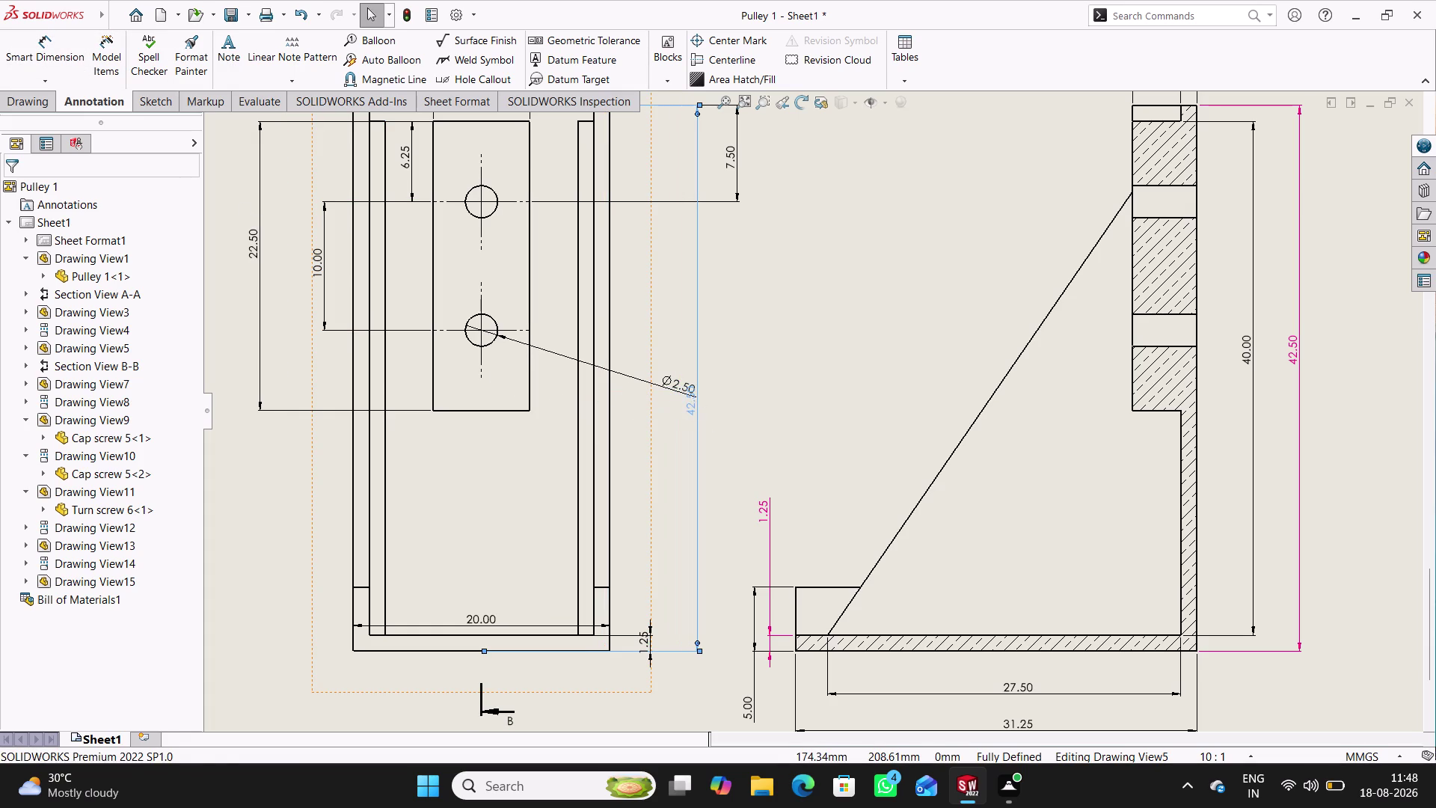
click(766, 381)
drag(679, 384, 624, 447)
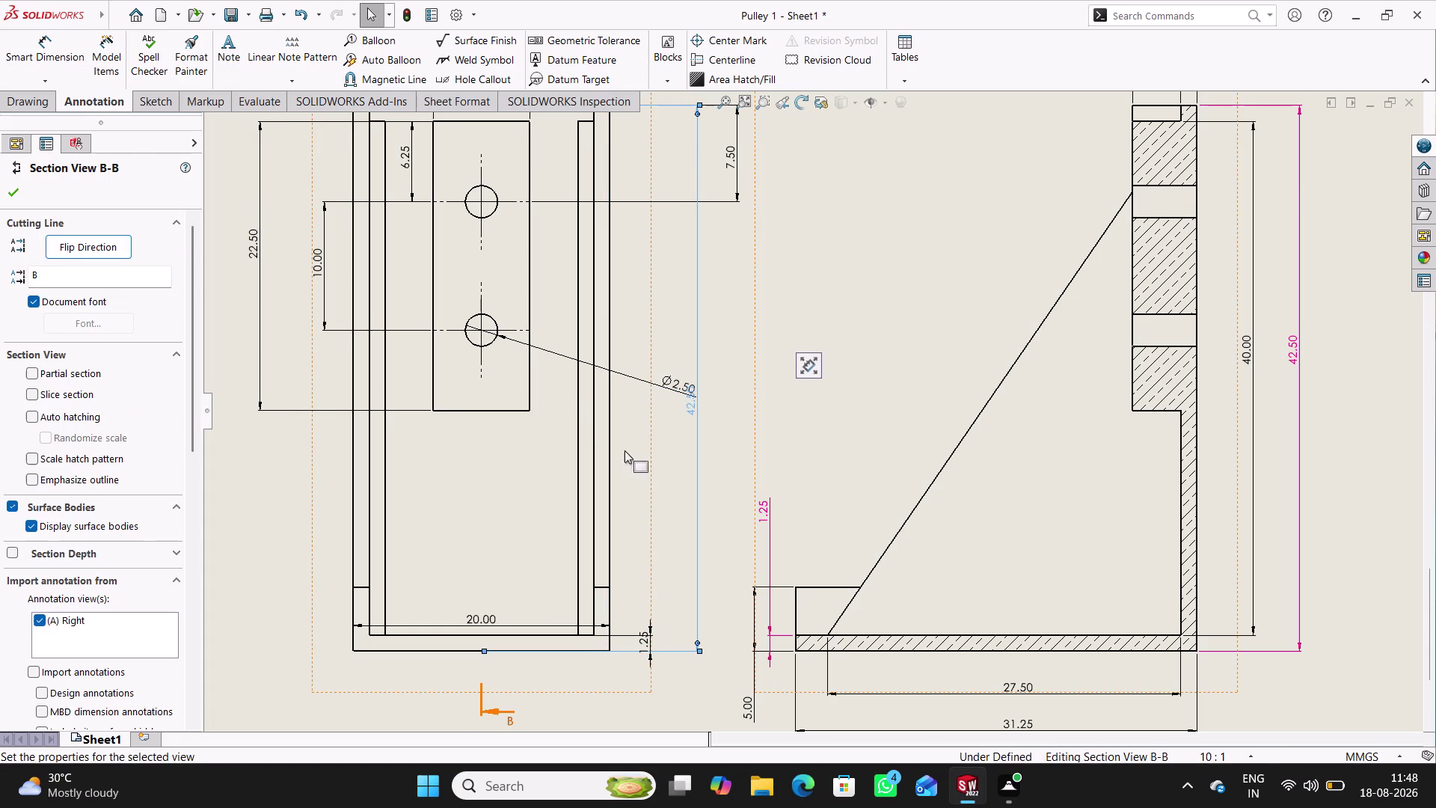
drag(624, 446, 634, 408)
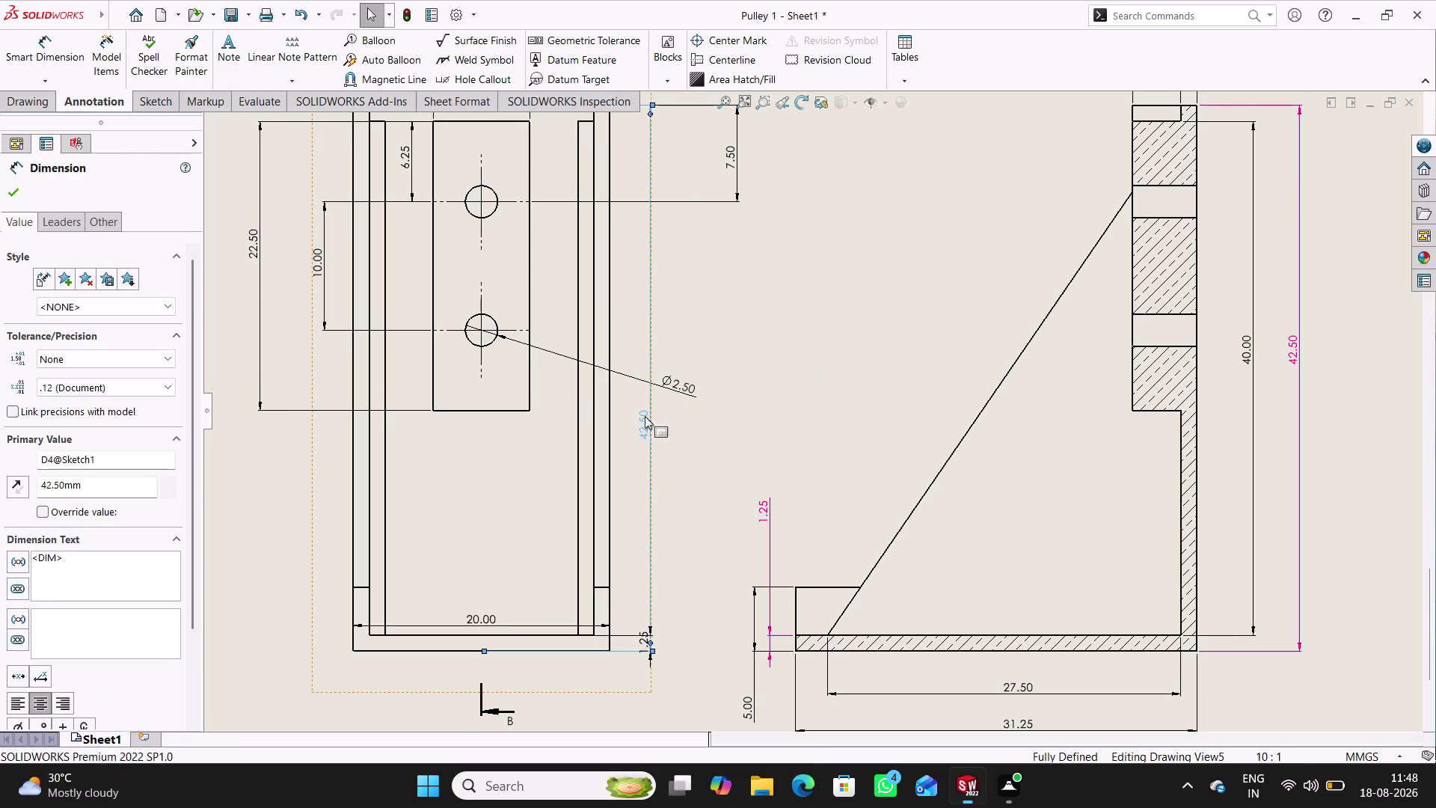
drag(639, 426, 716, 346)
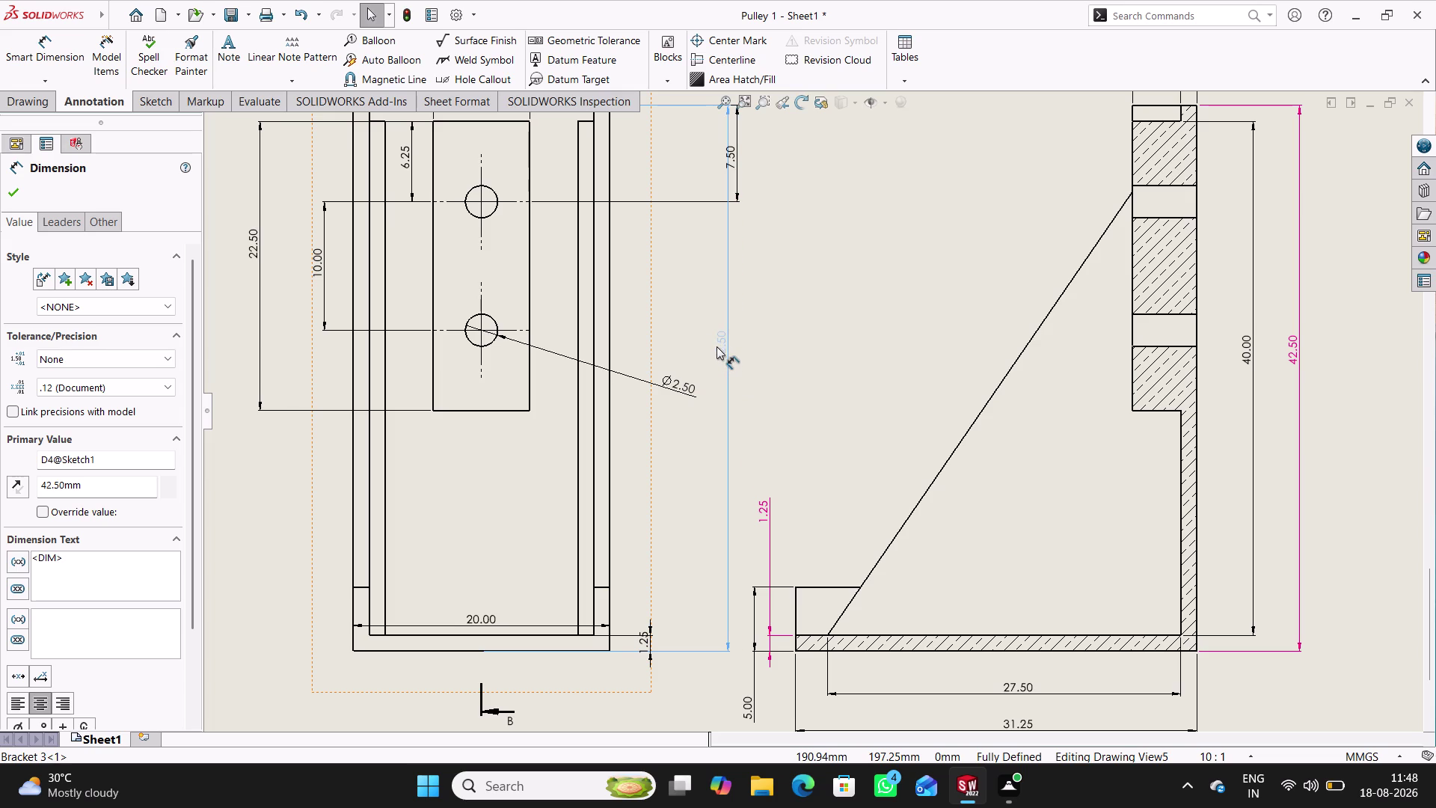
drag(717, 346, 718, 350)
Place the right-side 7.50 dimension beside the view and the 7.50 width above it.
scroll(up, 3)
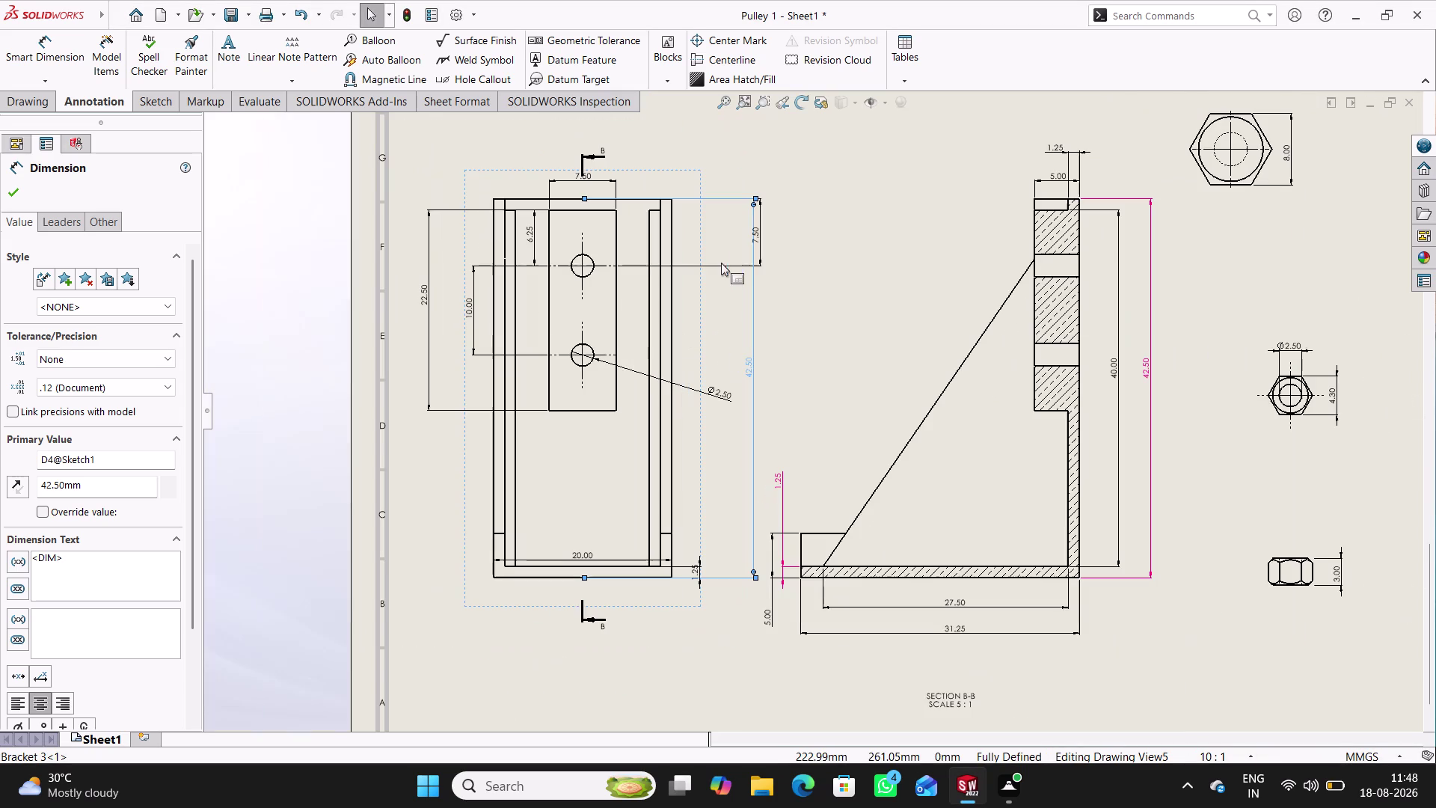
click(731, 241)
drag(759, 237, 727, 240)
click(822, 283)
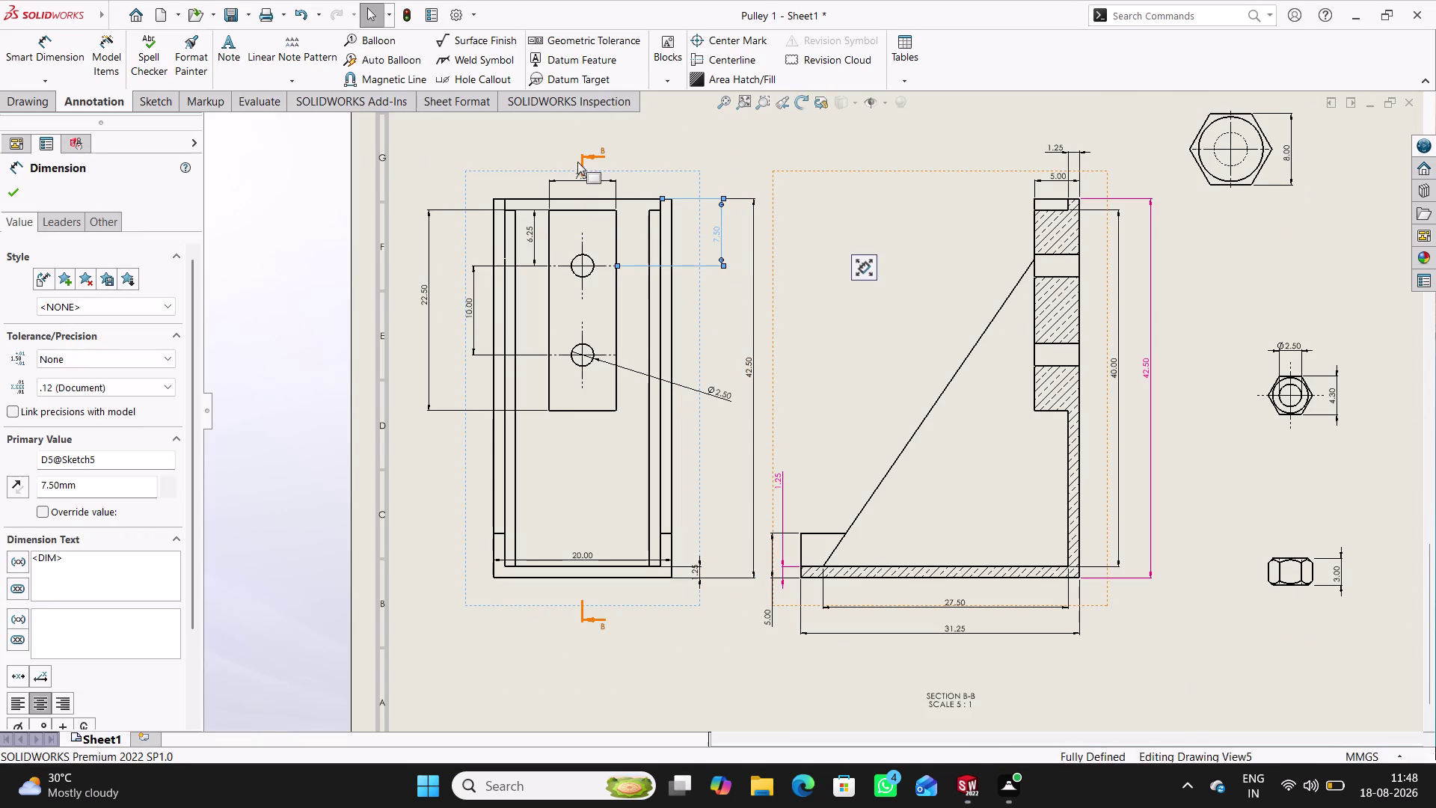
drag(576, 175, 585, 192)
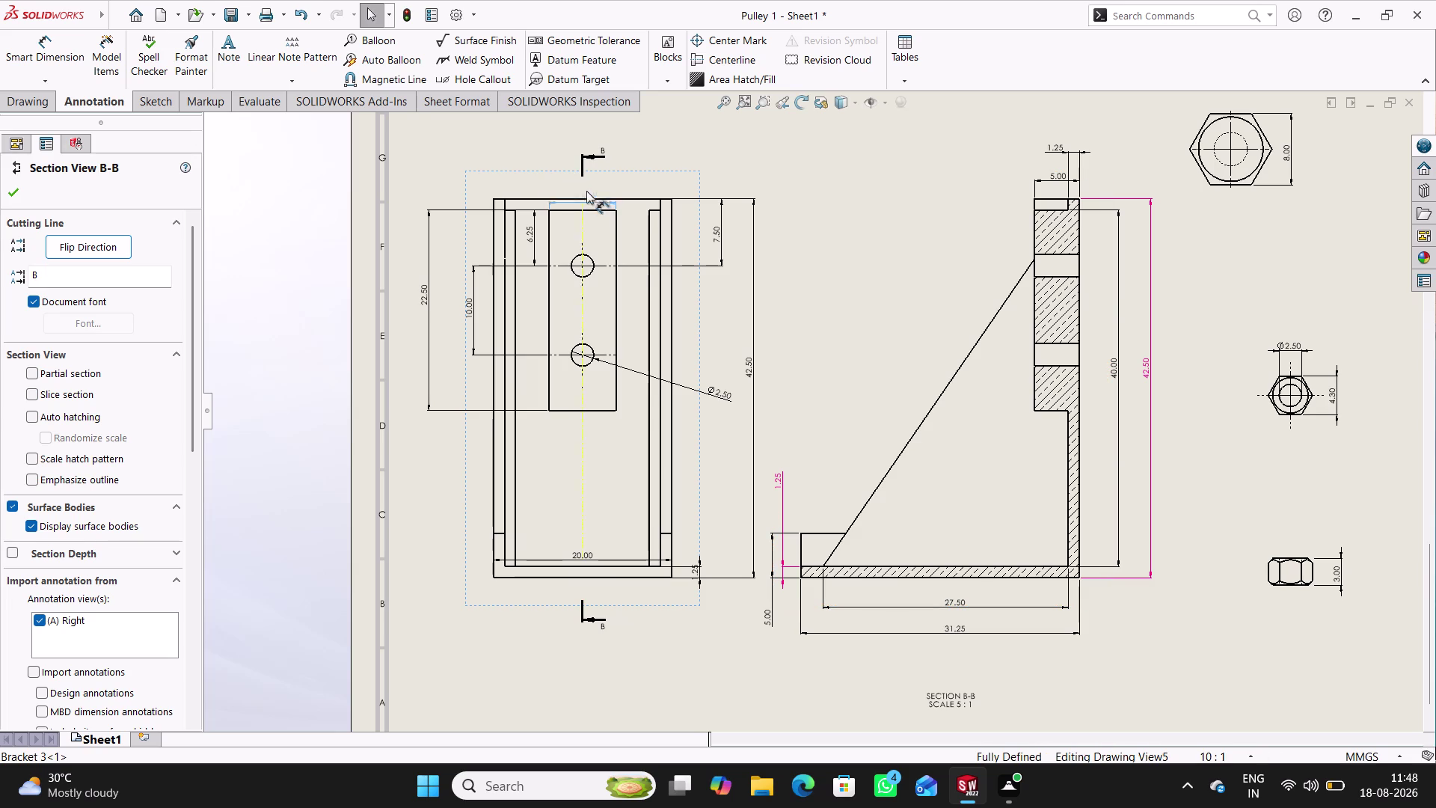
drag(584, 192, 610, 217)
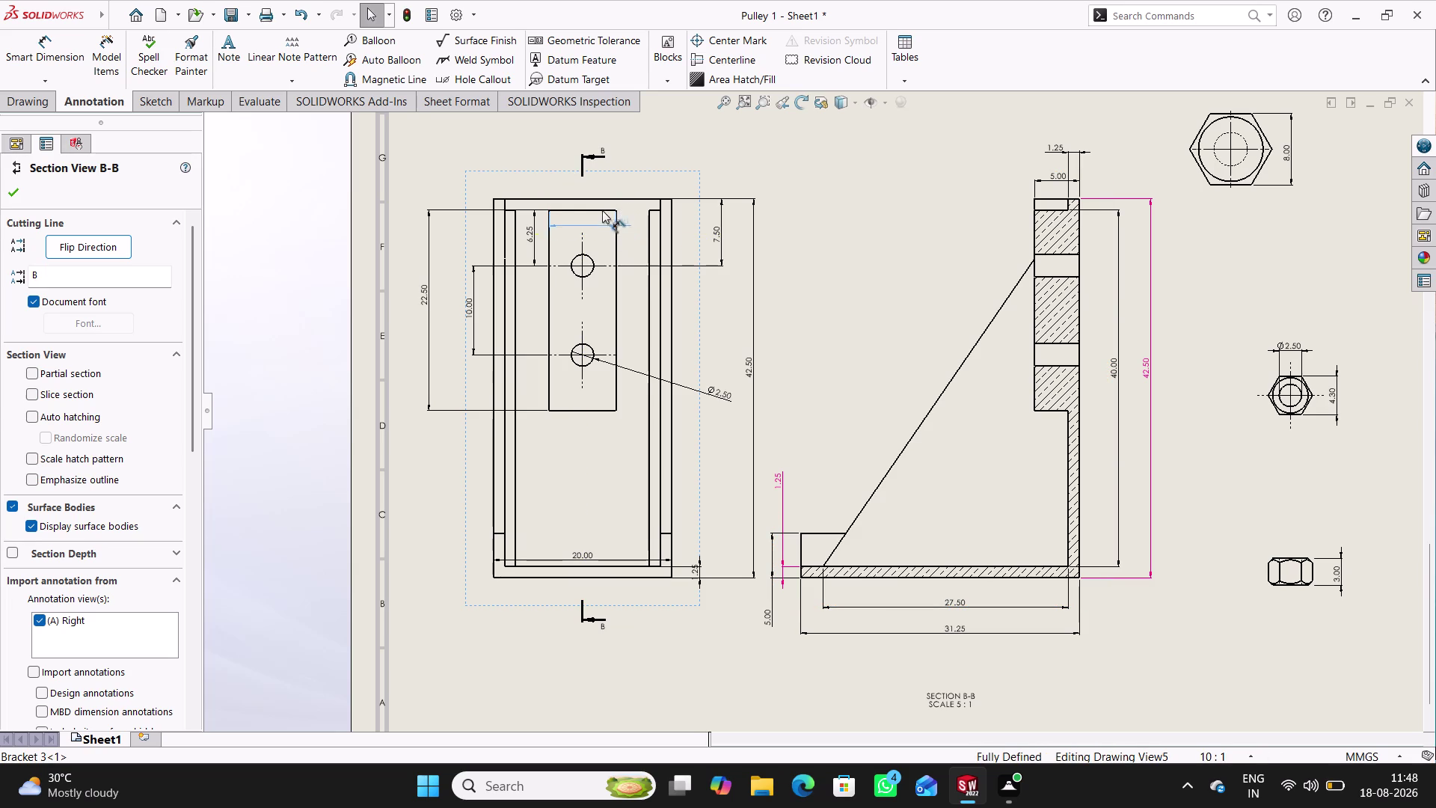
drag(610, 217, 509, 182)
drag(510, 181, 510, 181)
click(516, 143)
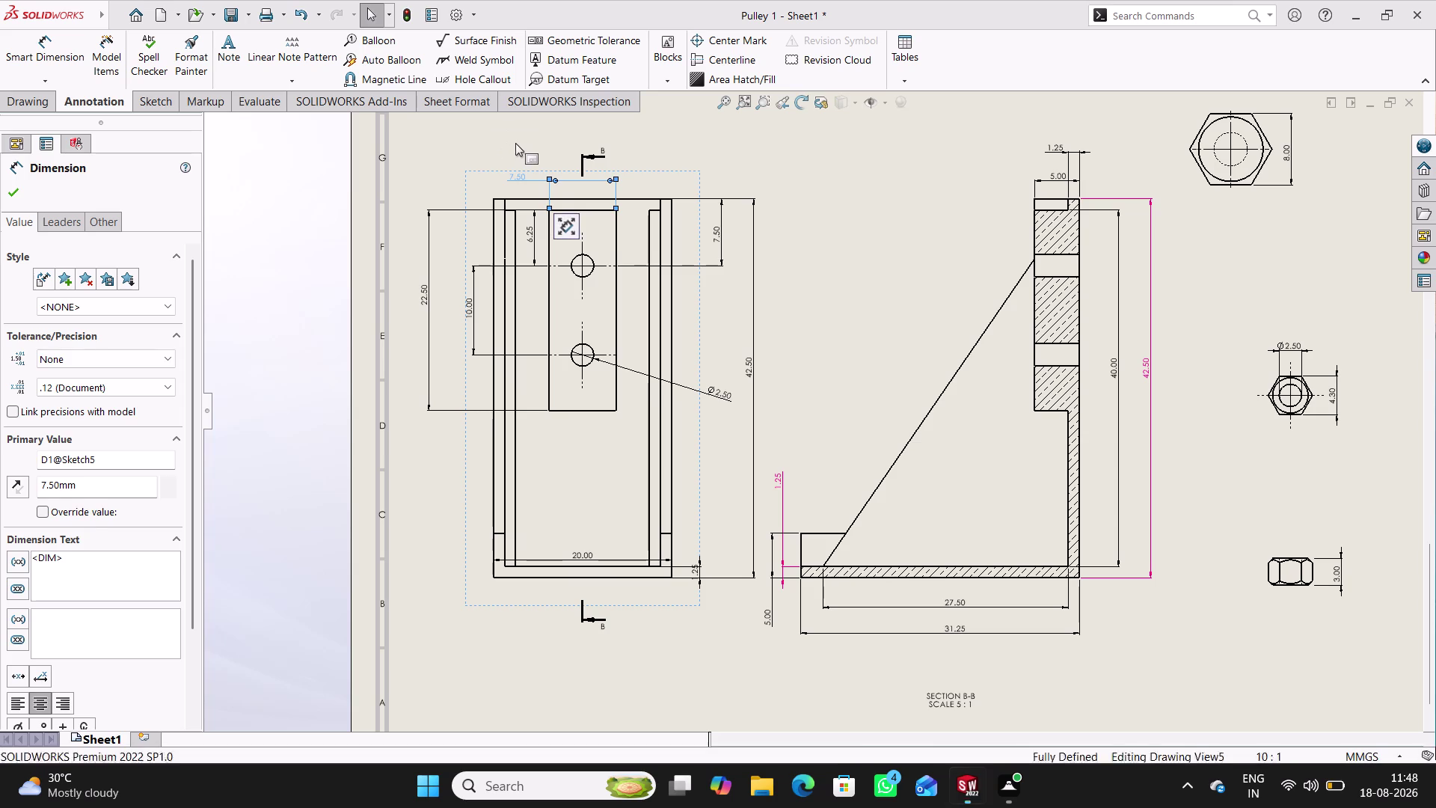
Move the 20.00 width dimension below the bracket view.
scroll(down, 3)
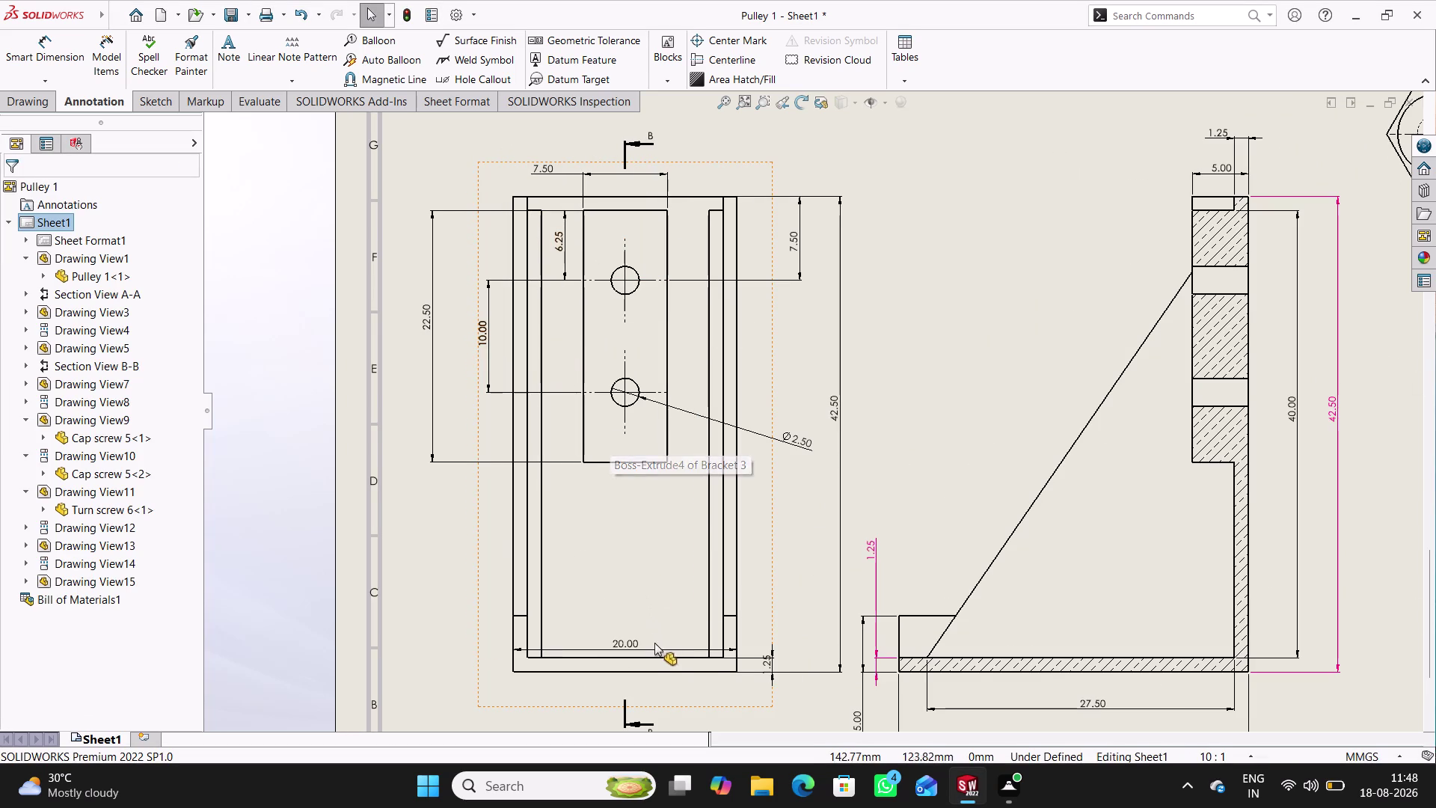
drag(626, 640, 639, 689)
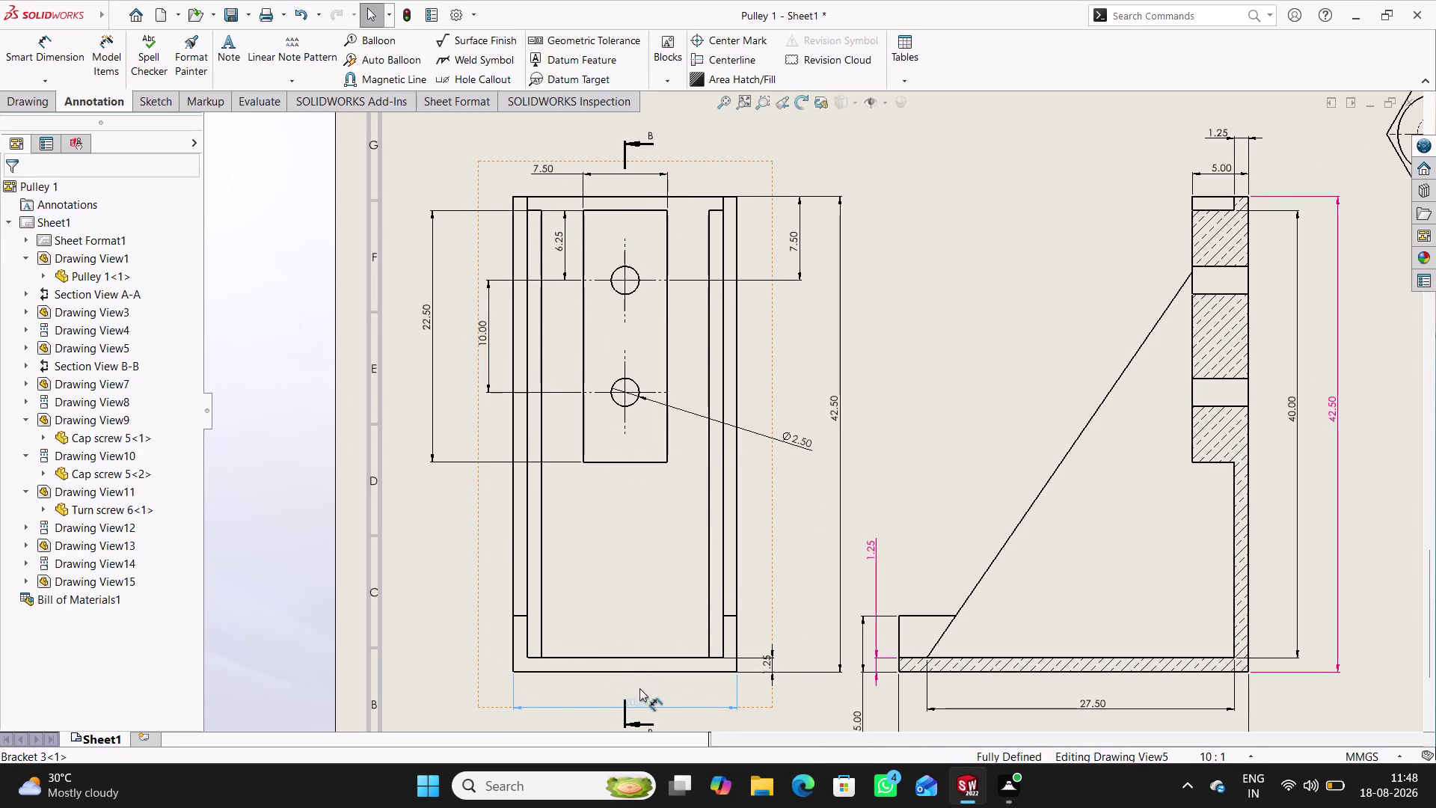
drag(639, 689, 639, 688)
click(937, 393)
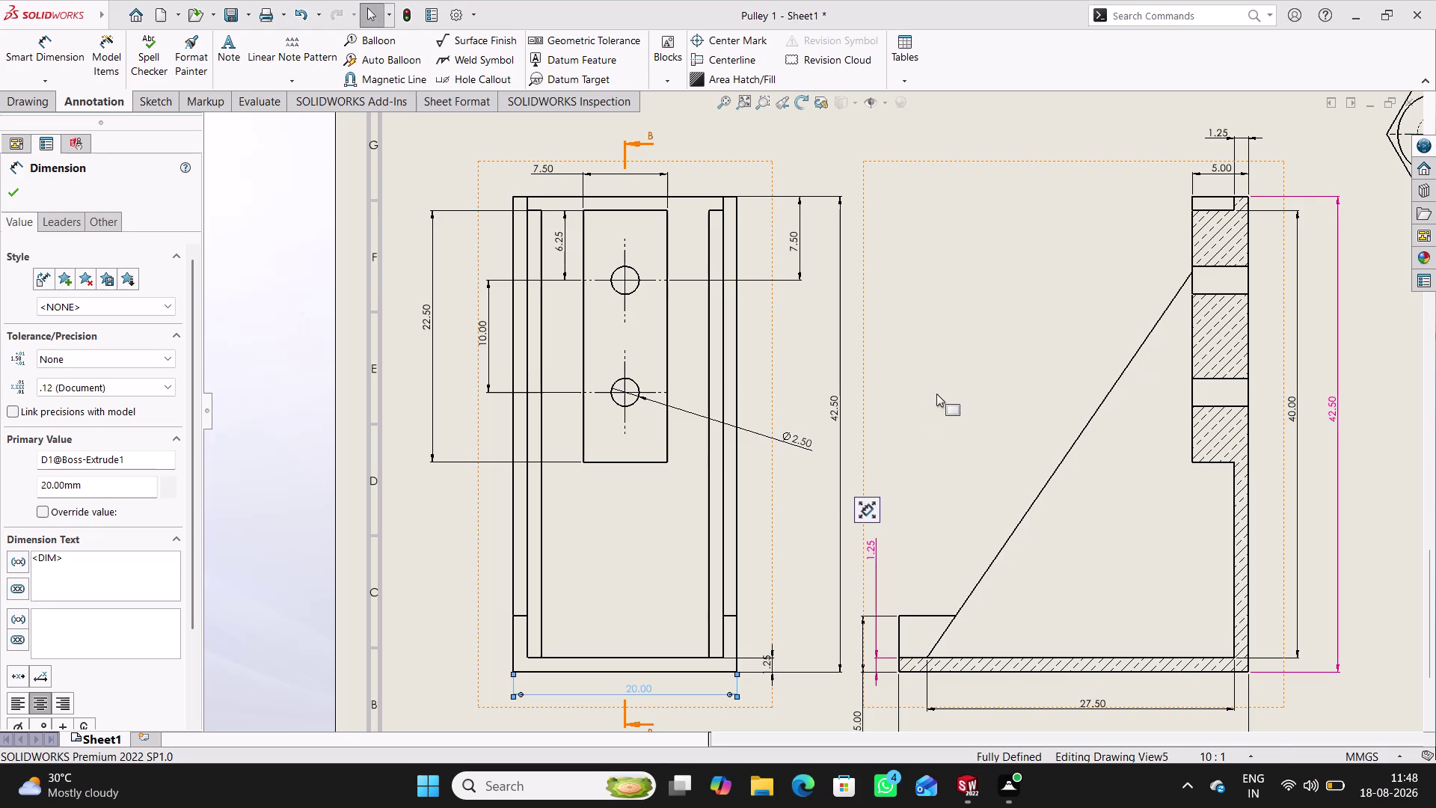
Review the sheet's views, then save the modified Pulley 1 drawing with Ctrl+S.
scroll(up, 3)
scroll(up, 3)
scroll(up, 3)
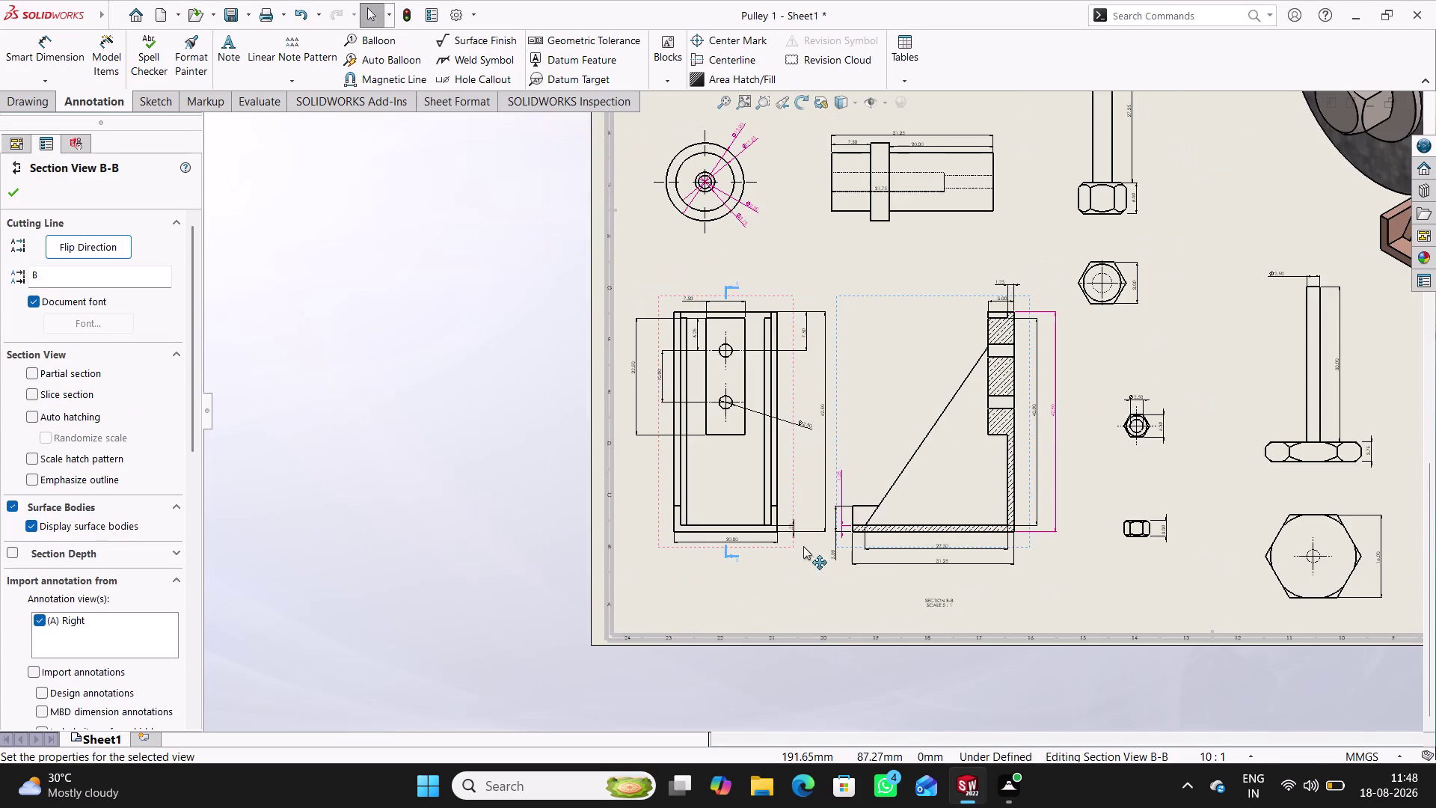
scroll(down, 3)
scroll(up, 3)
scroll(up, 3)
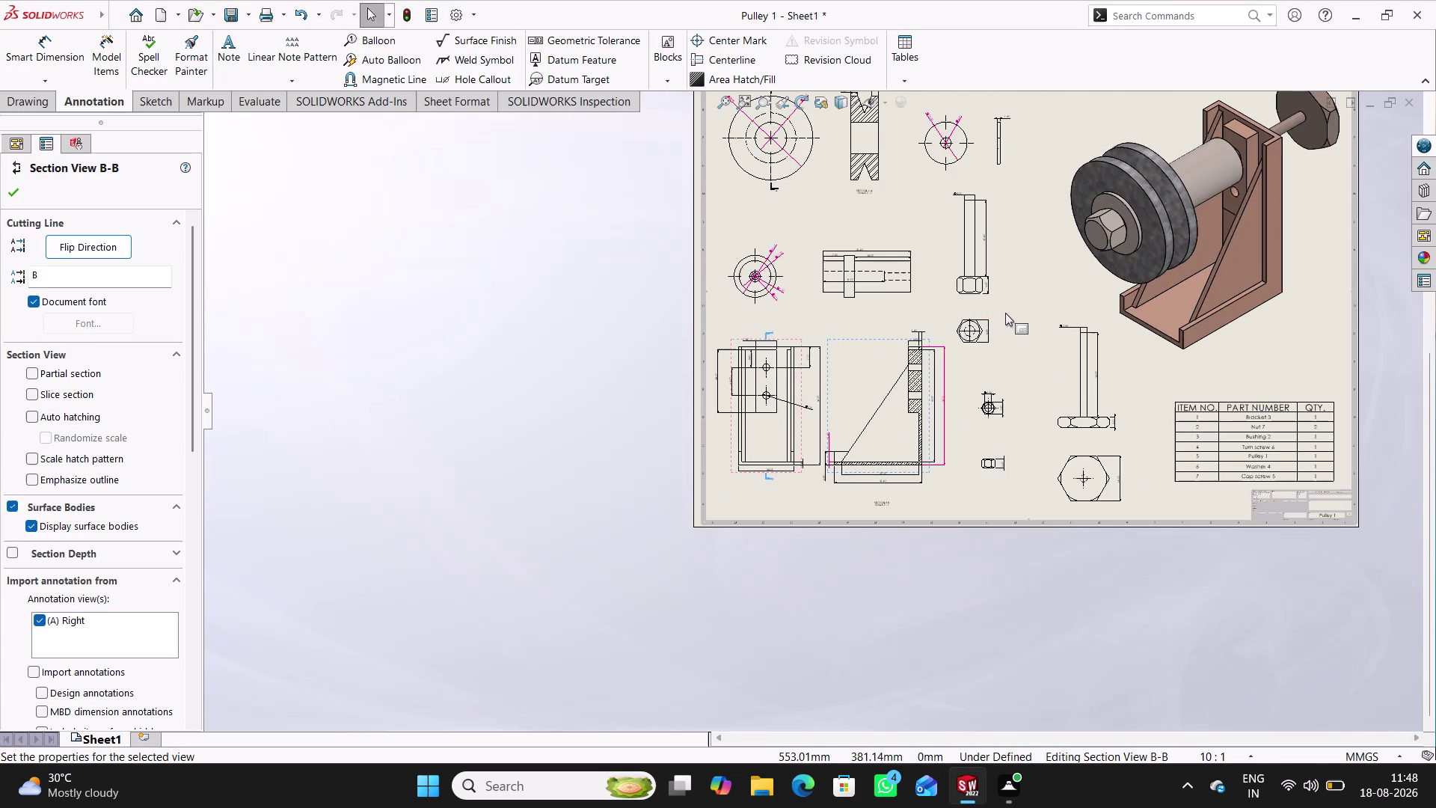
scroll(down, 3)
scroll(down, 3)
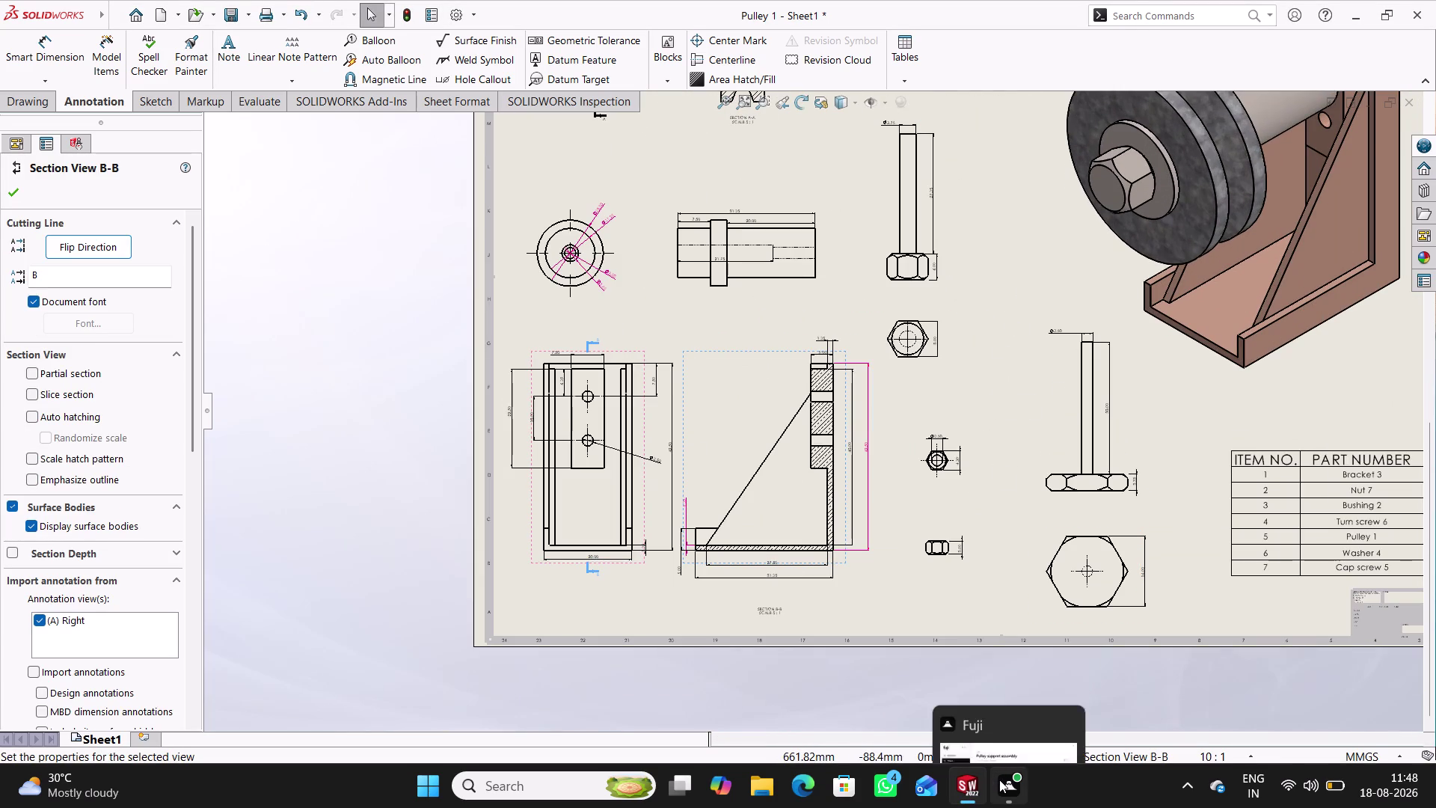
scroll(up, 3)
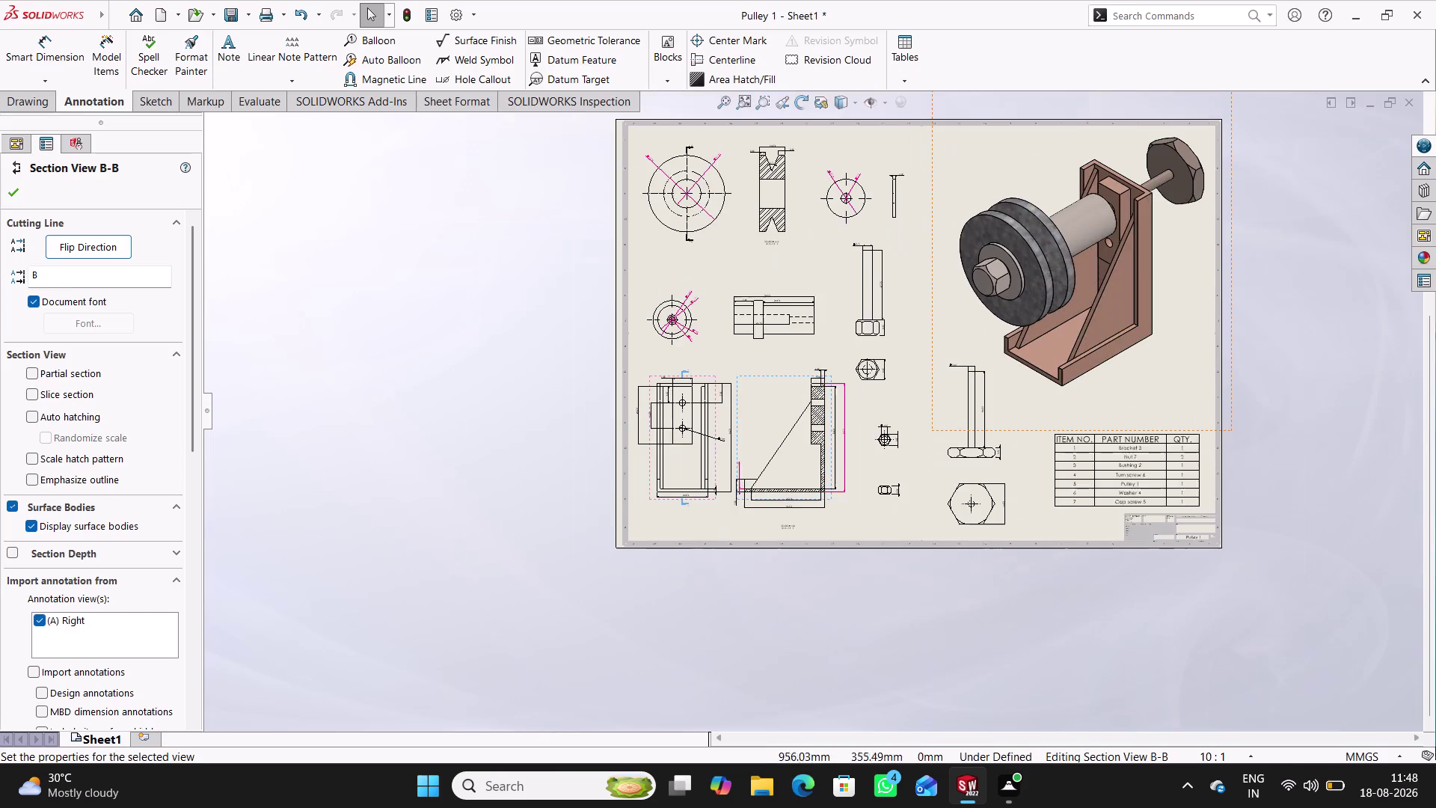
scroll(down, 3)
scroll(down, 3)
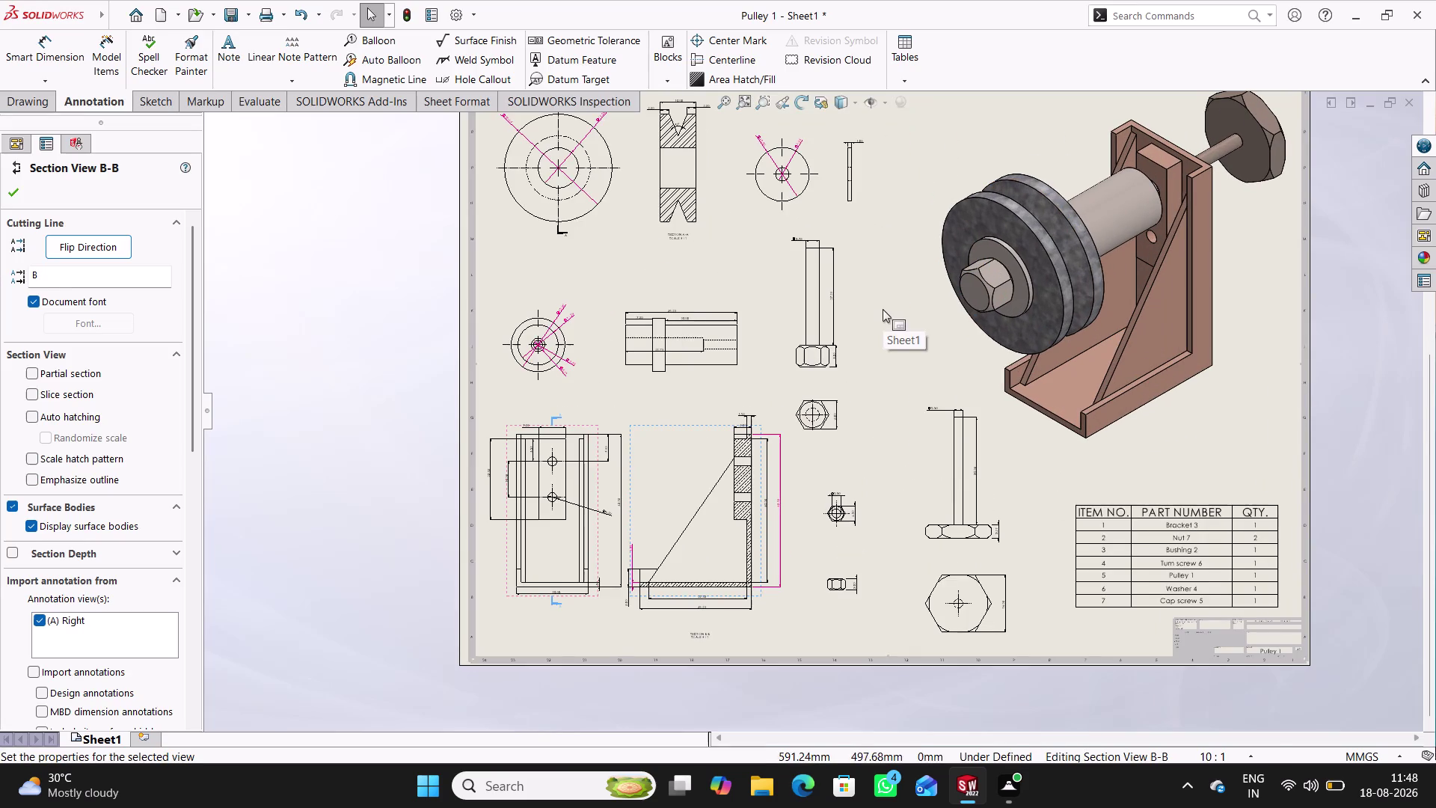
middle_drag(883, 309, 797, 344)
scroll(down, 3)
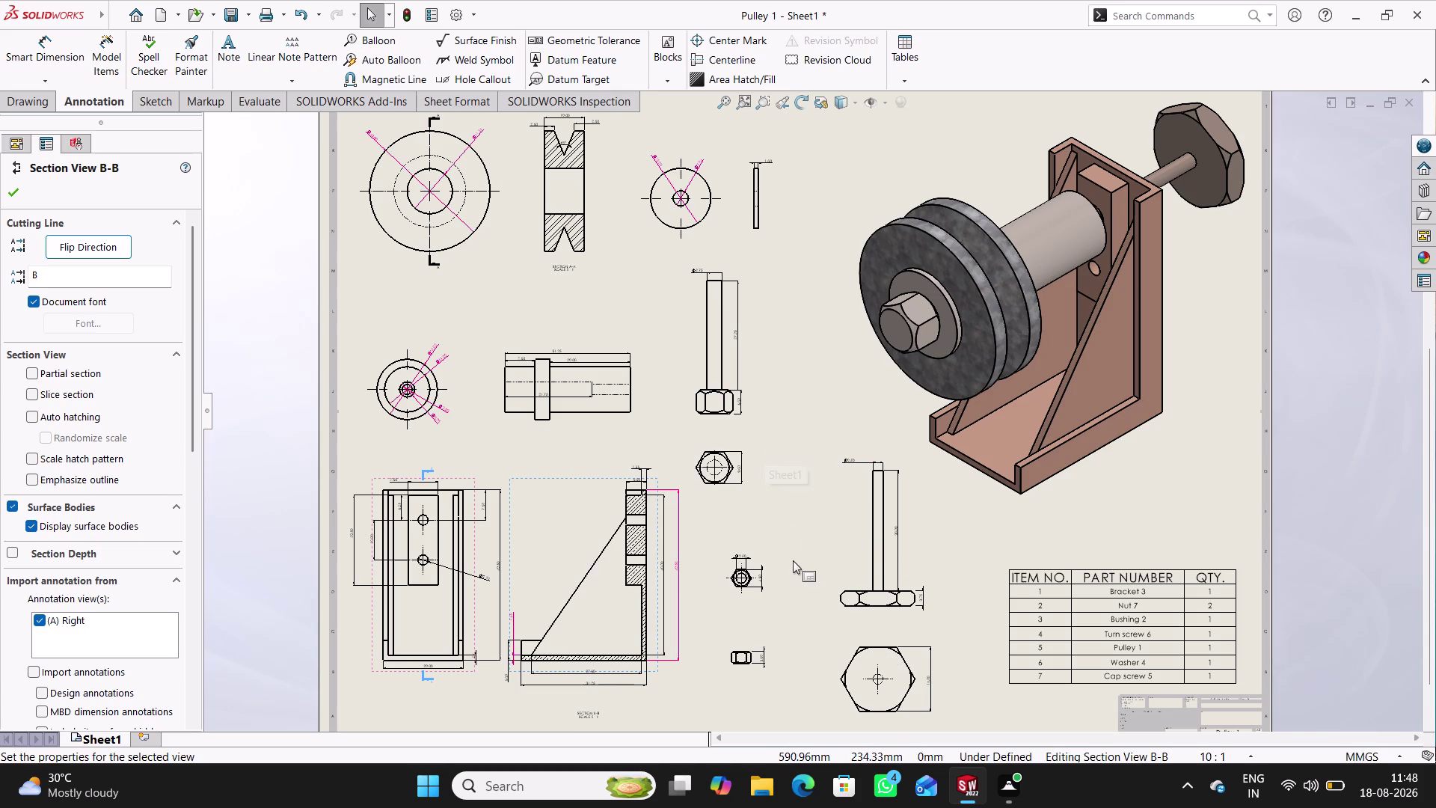
middle_drag(793, 560, 794, 499)
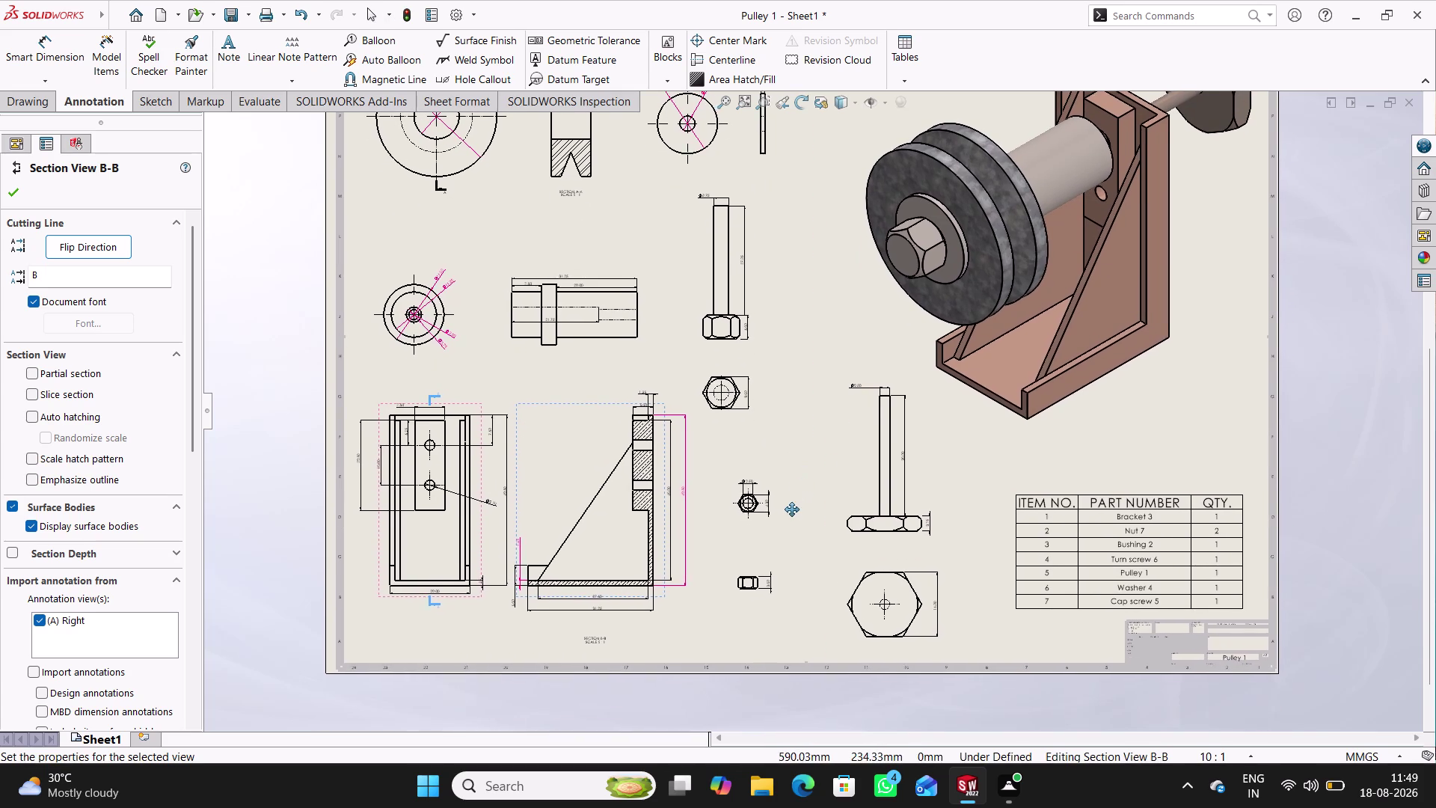
middle_drag(794, 499, 788, 604)
scroll(down, 3)
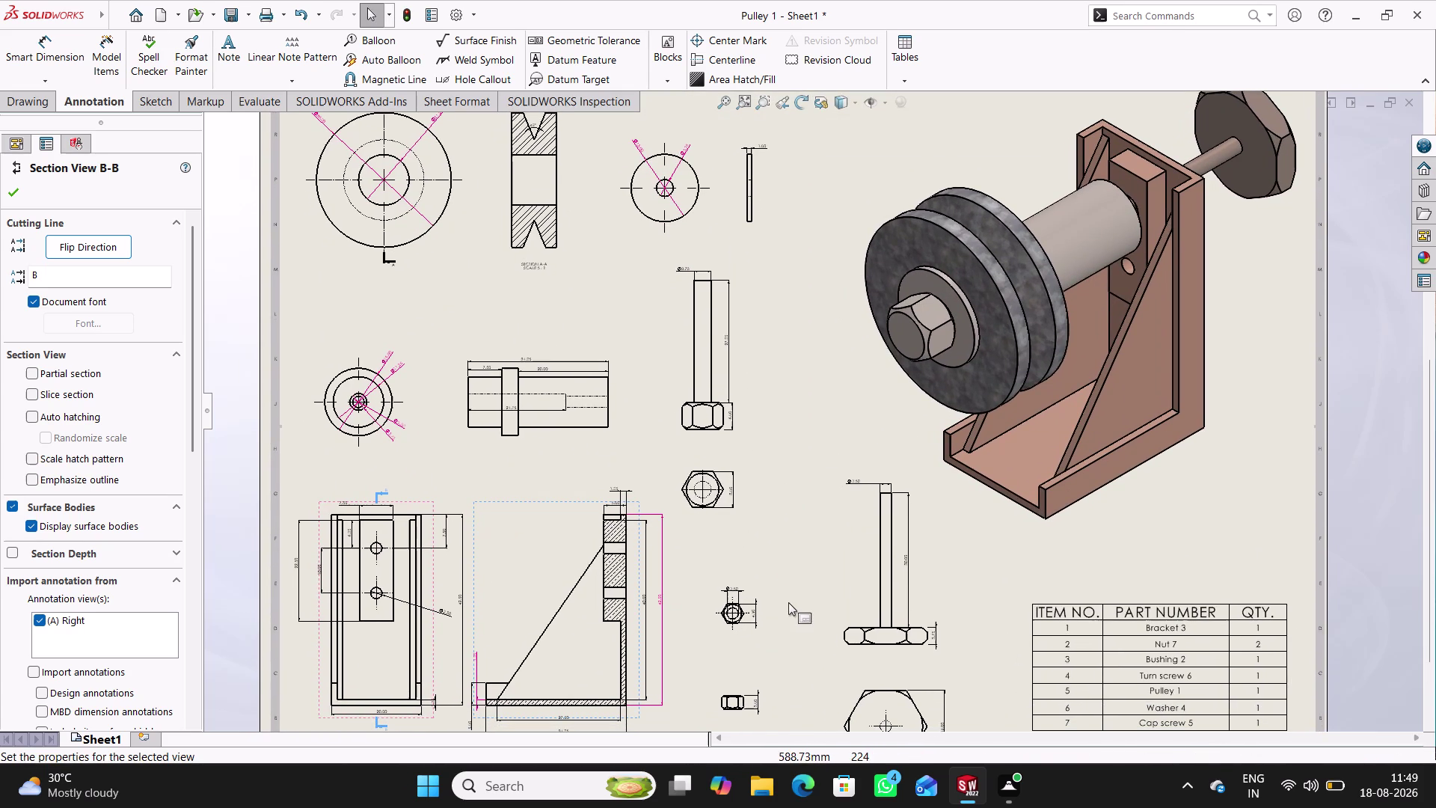
key(ctrl+s)
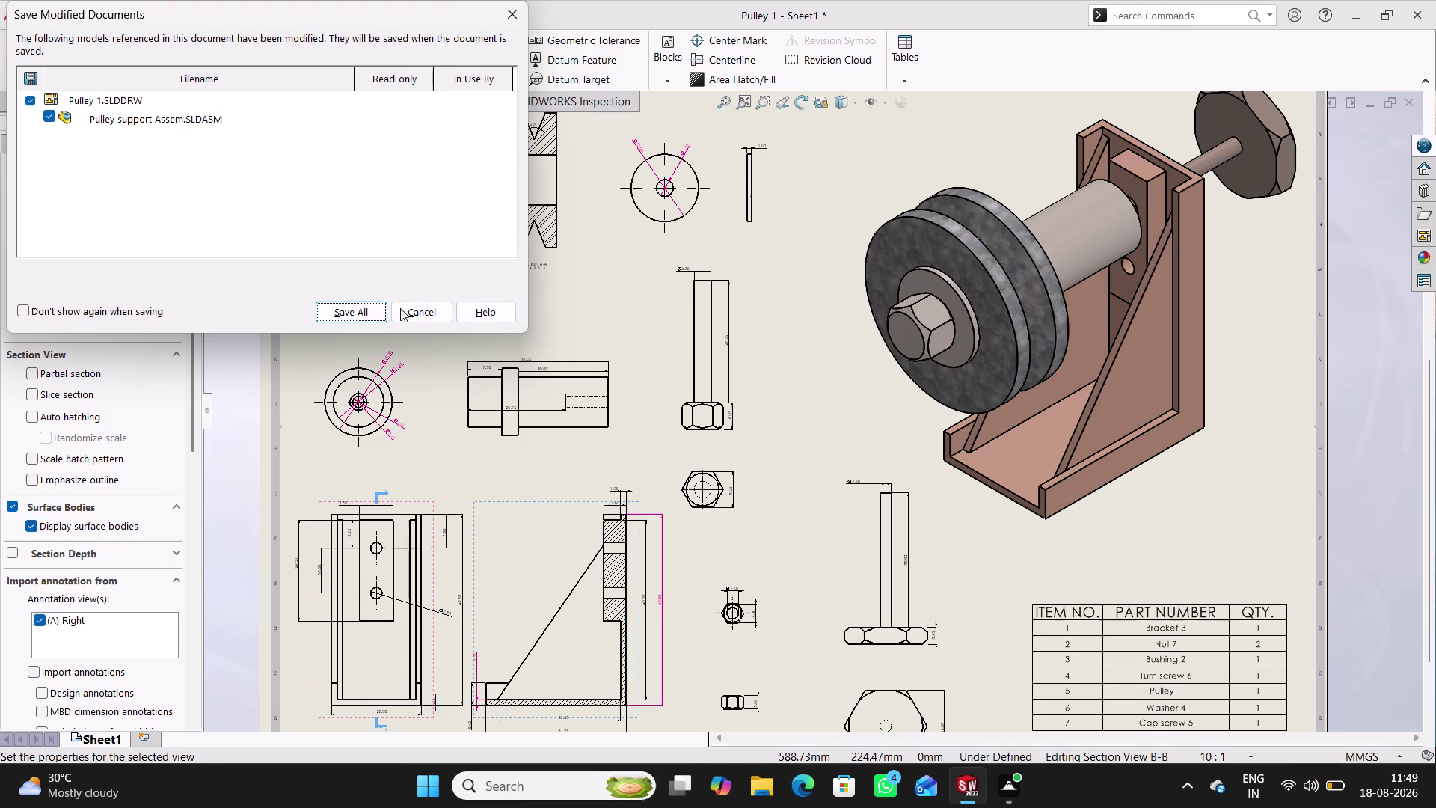
Save all modified documents, naming the drawing 'Pulley support assembly'.
click(356, 312)
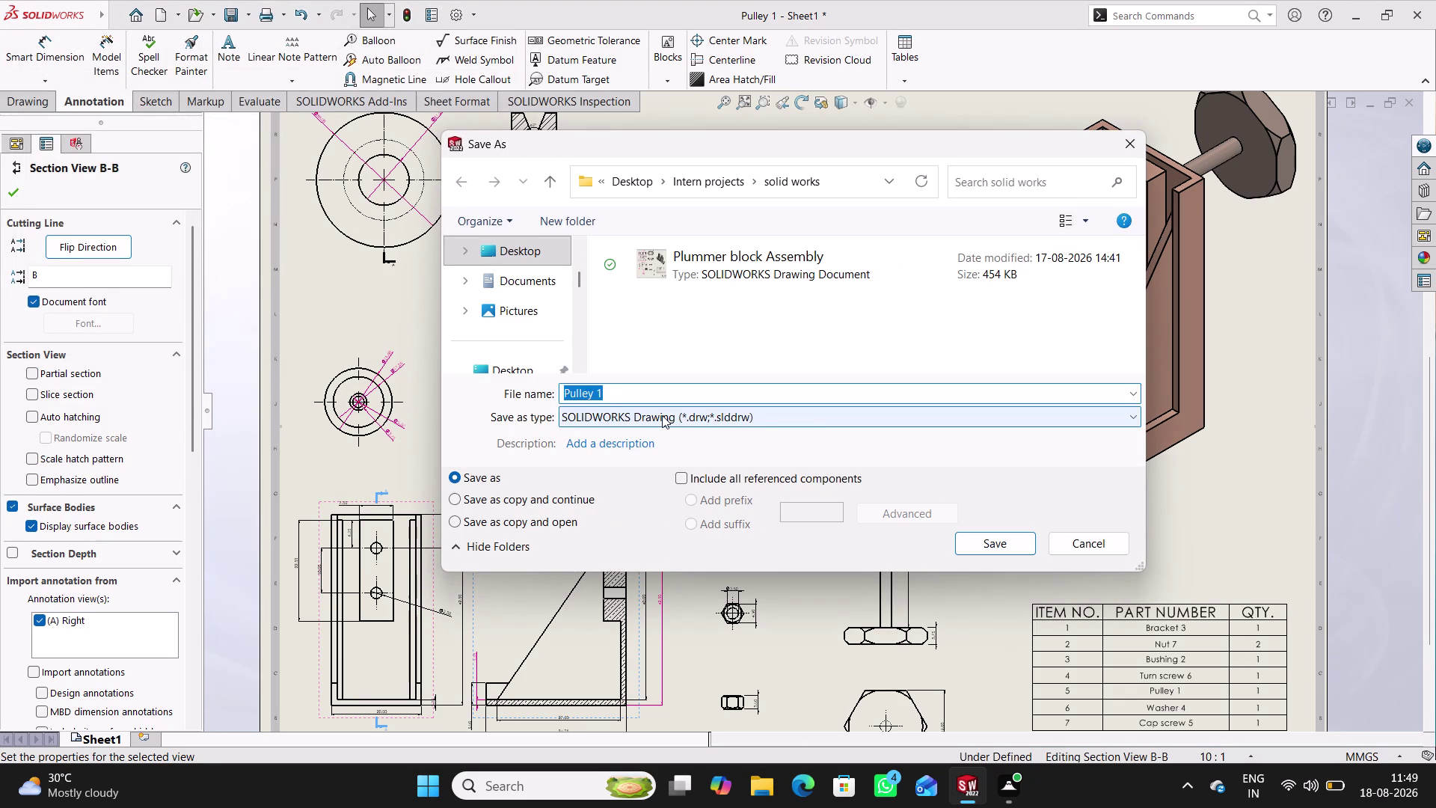
text(P)
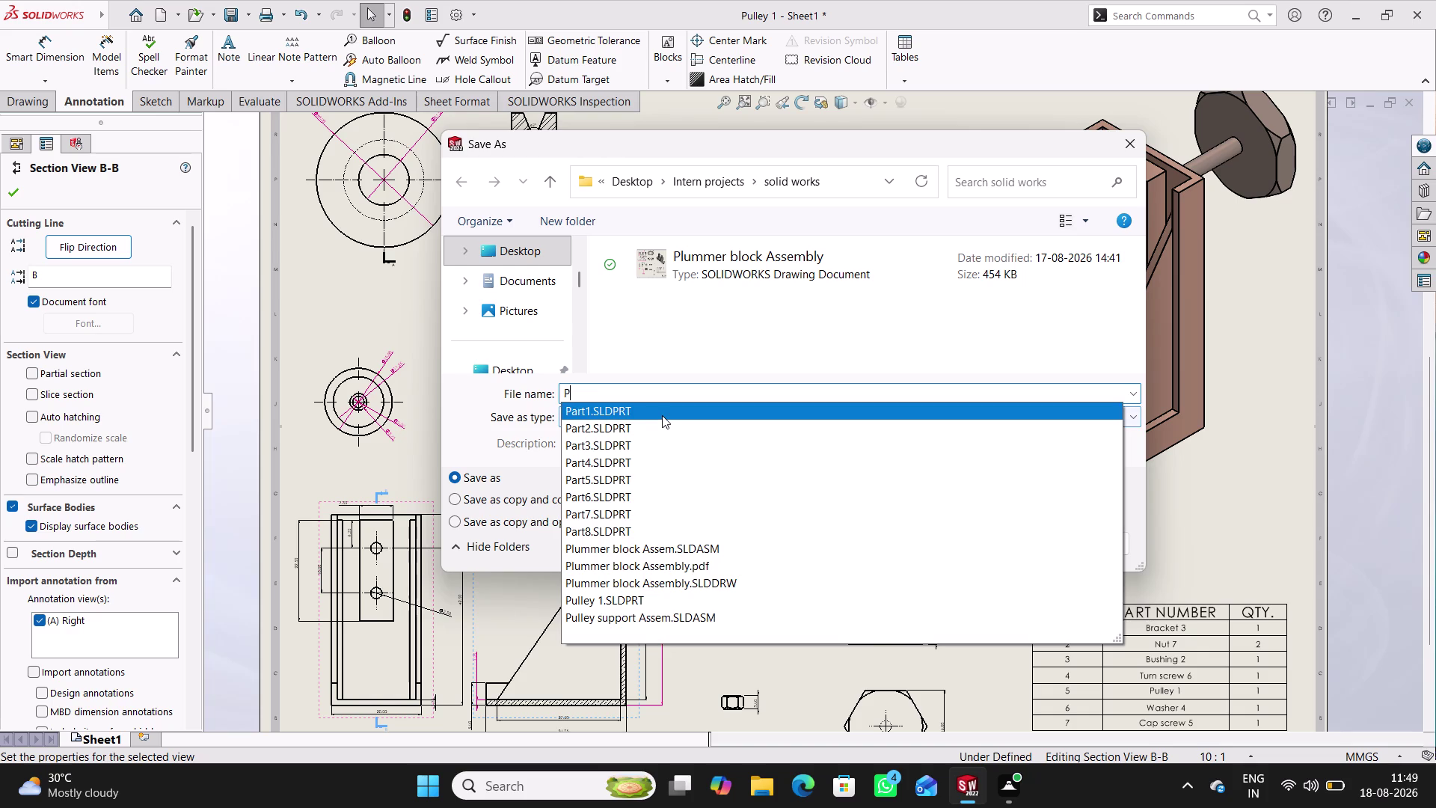
text(ulley)
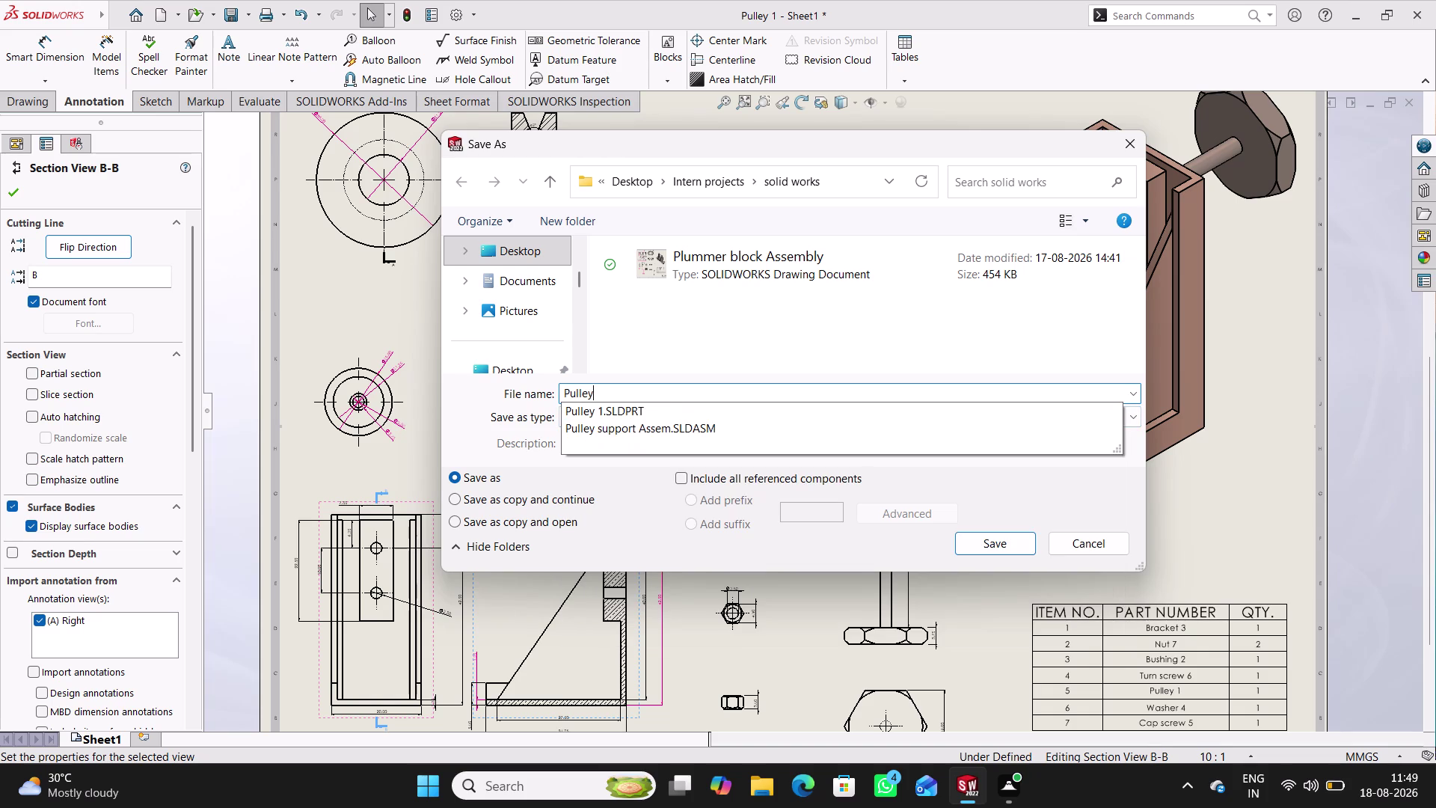
key(space)
text(suppo)
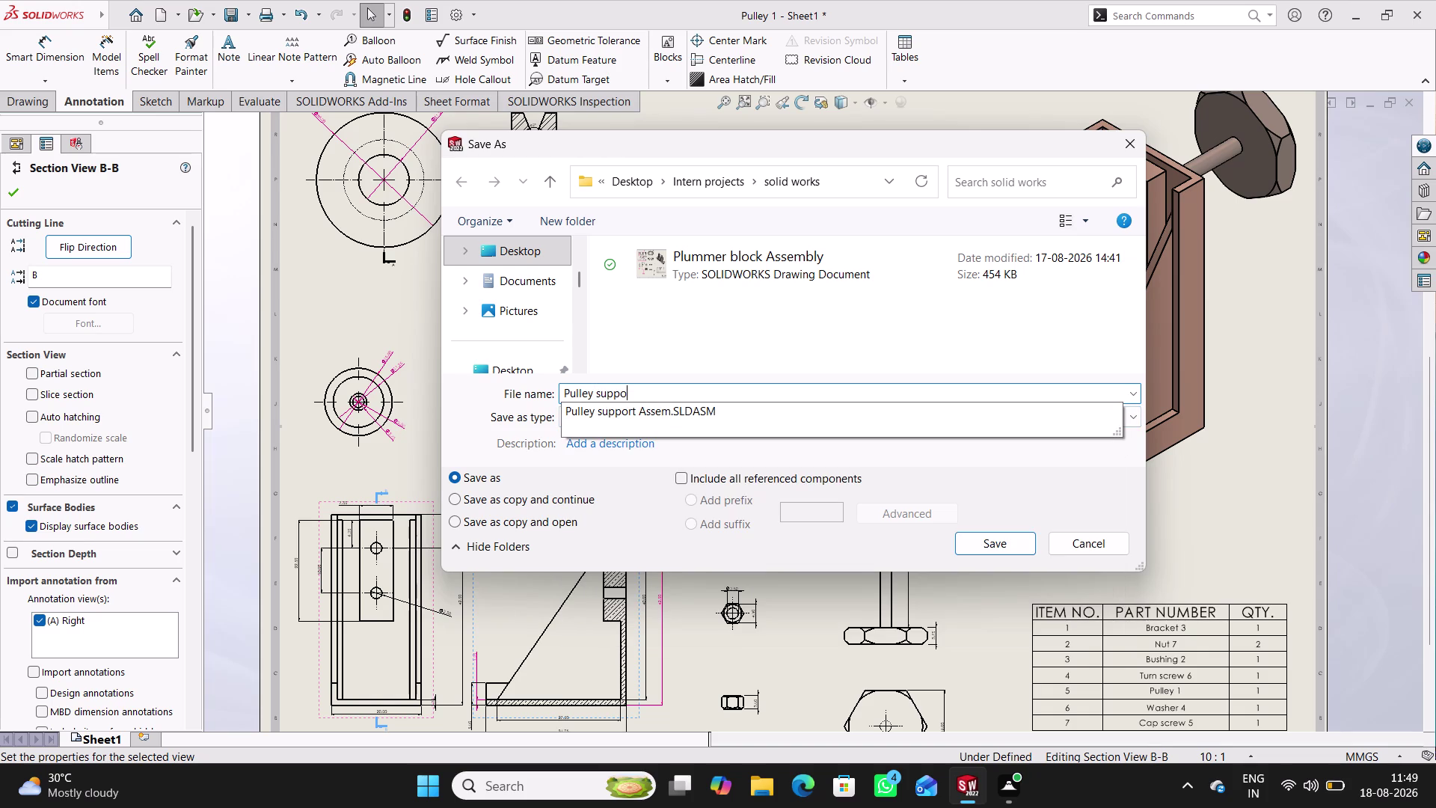
text(rt ae)
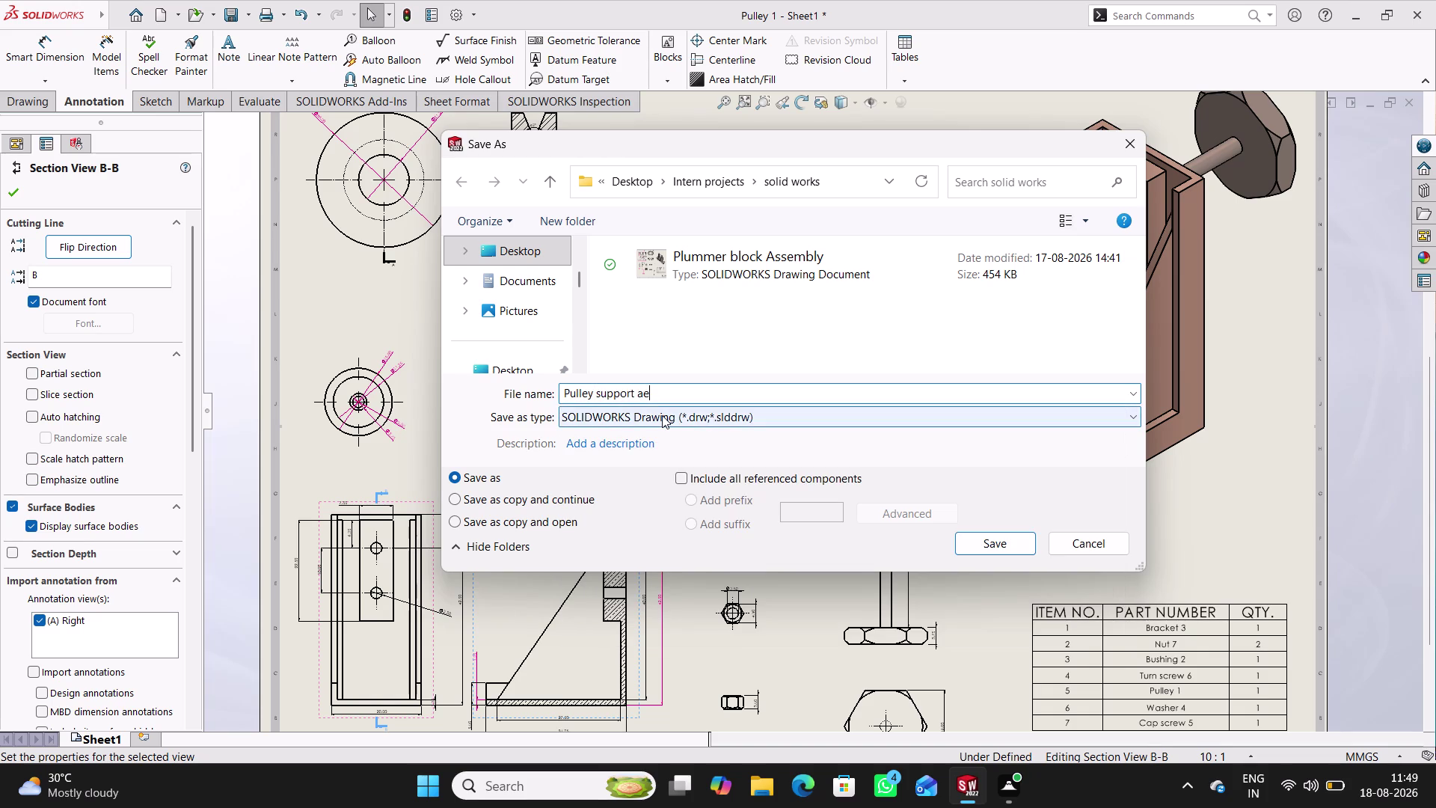
key(BackSpace)
text(sse)
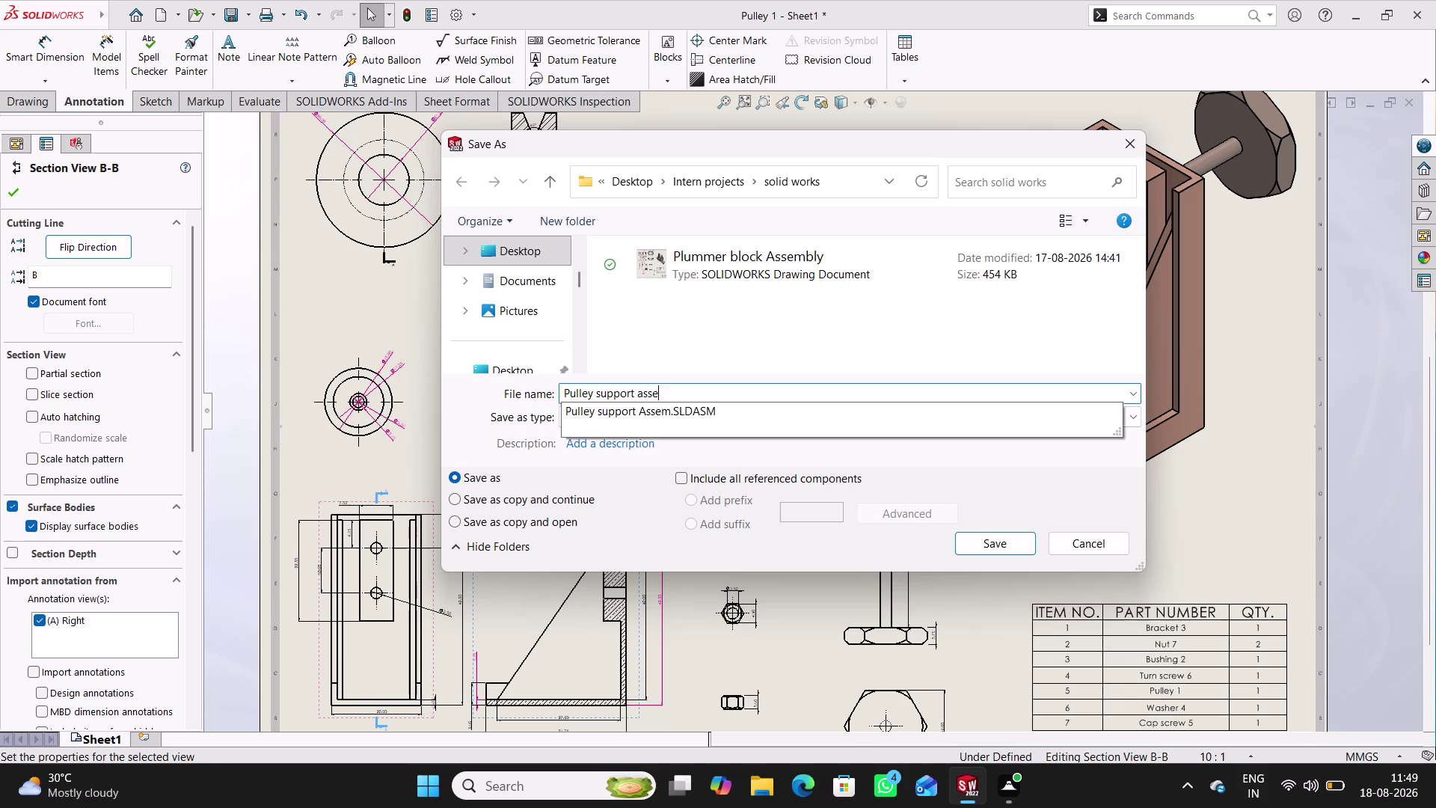
text(mbly)
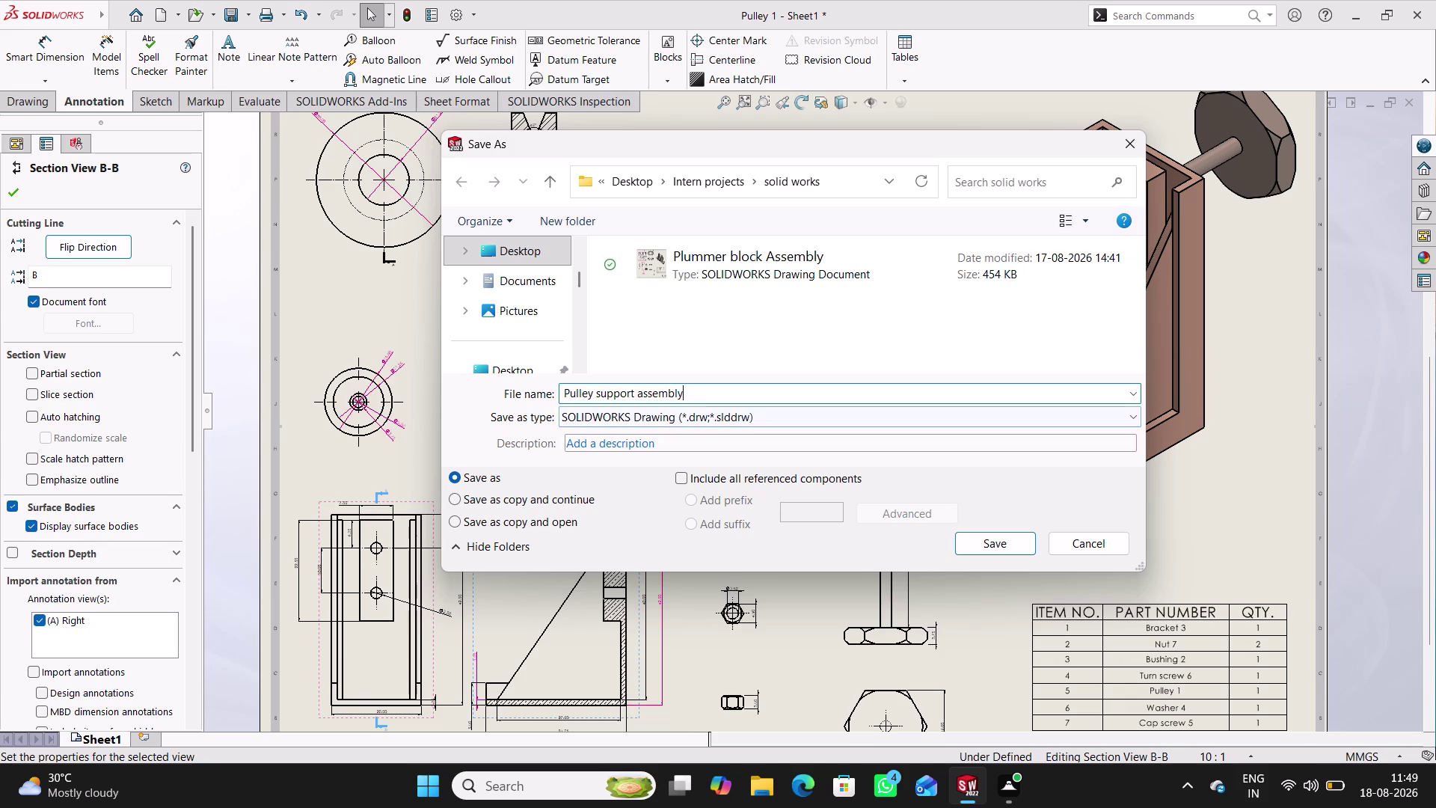
click(975, 540)
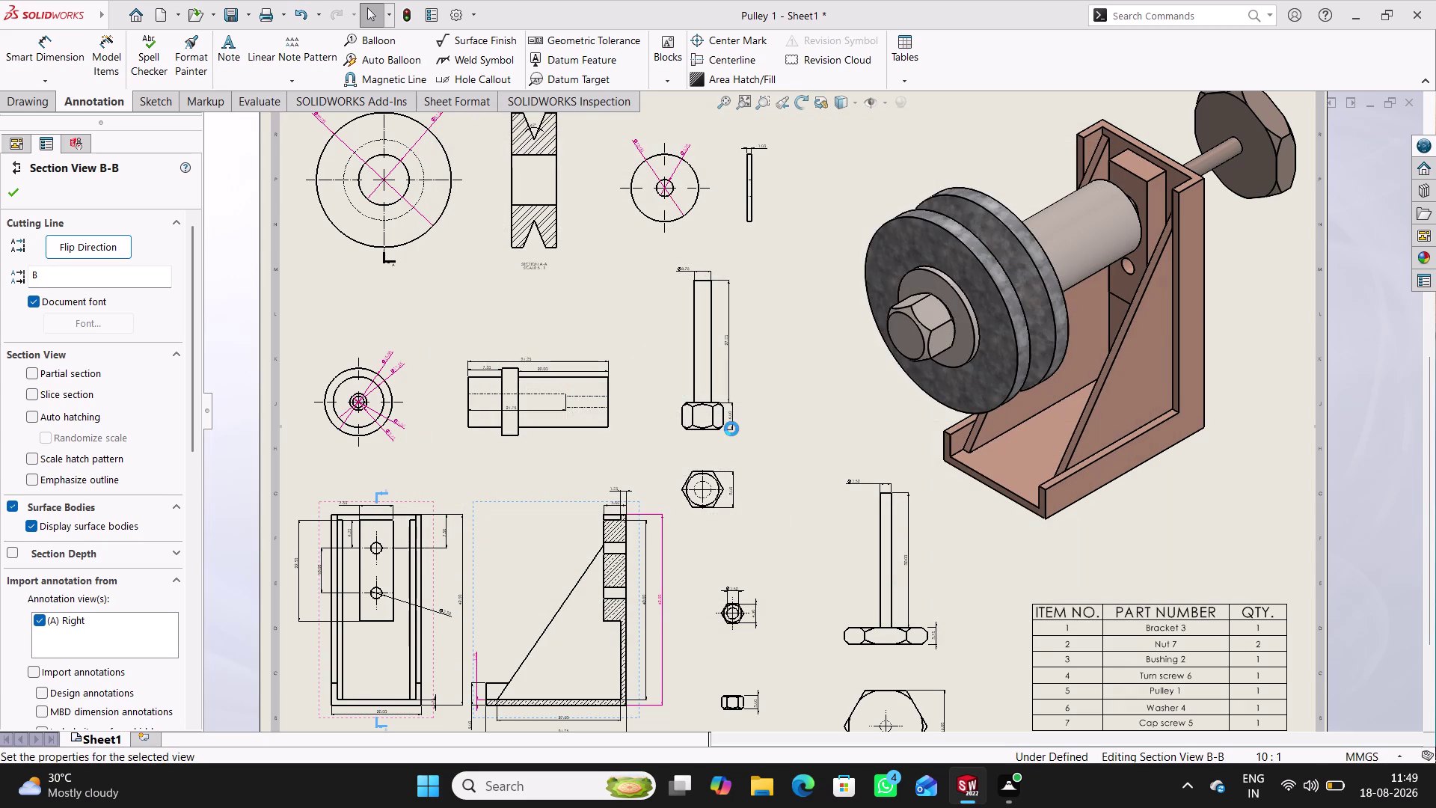
Frame the drawing sheet and bring up its print settings.
scroll(up, 3)
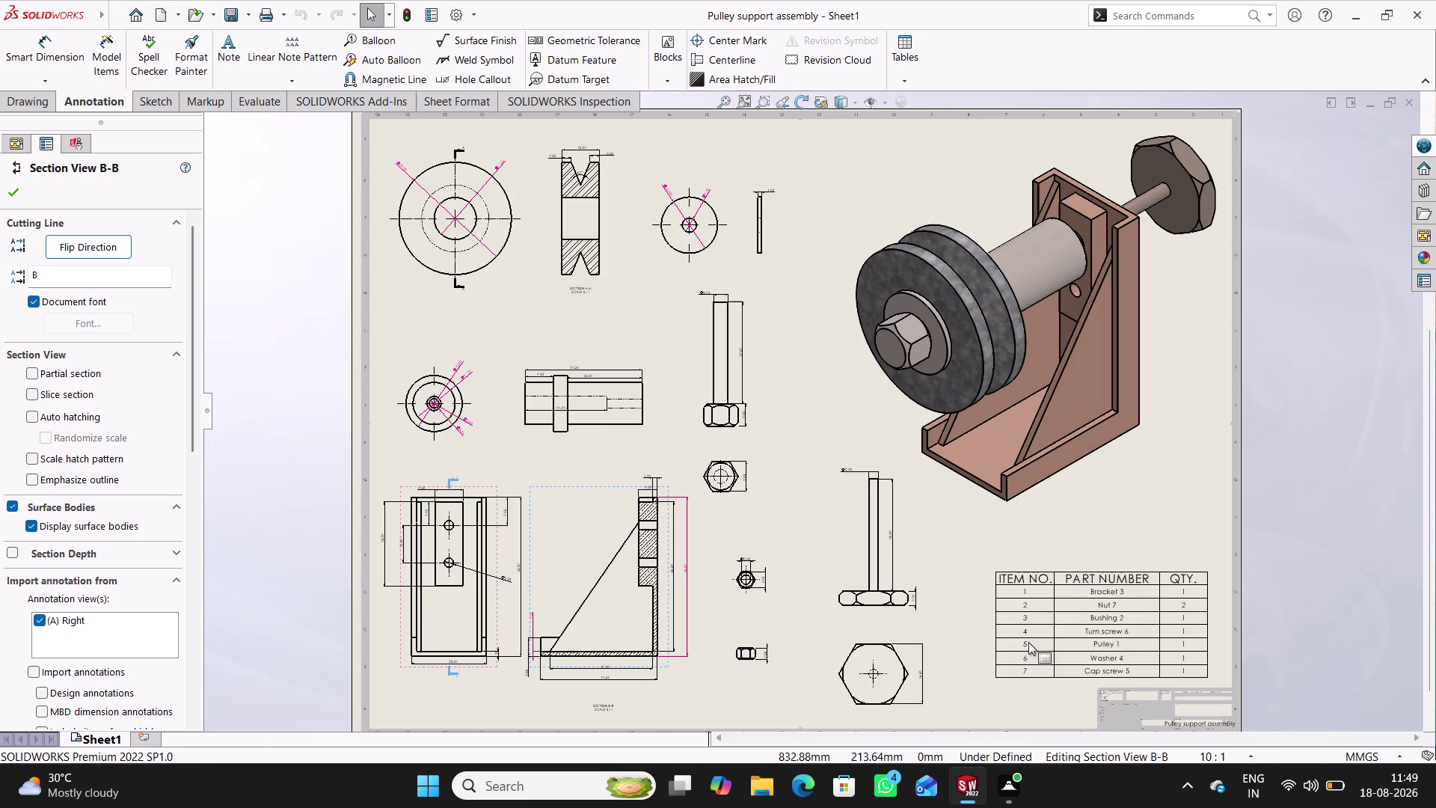
scroll(up, 3)
scroll(down, 3)
scroll(down, 3)
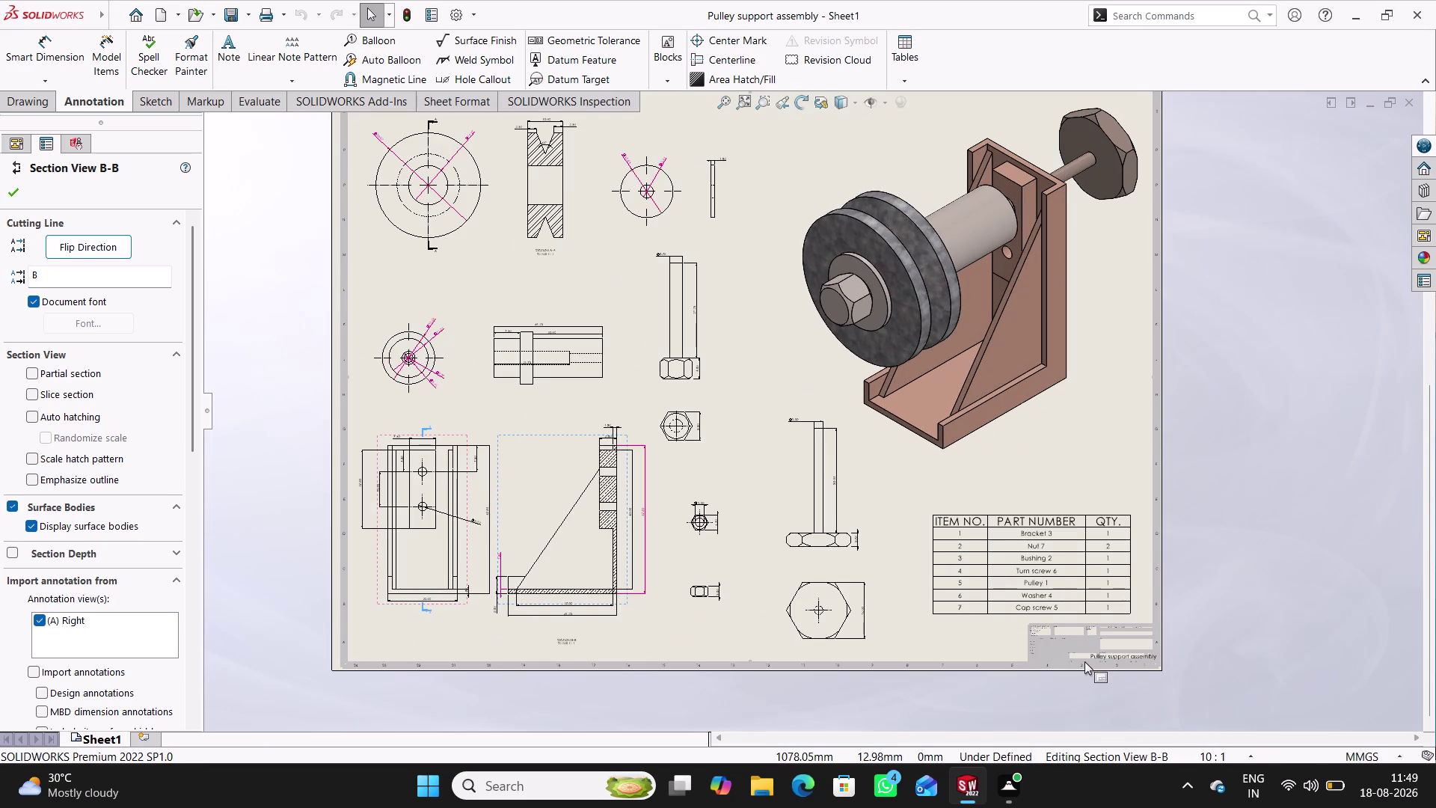
scroll(down, 3)
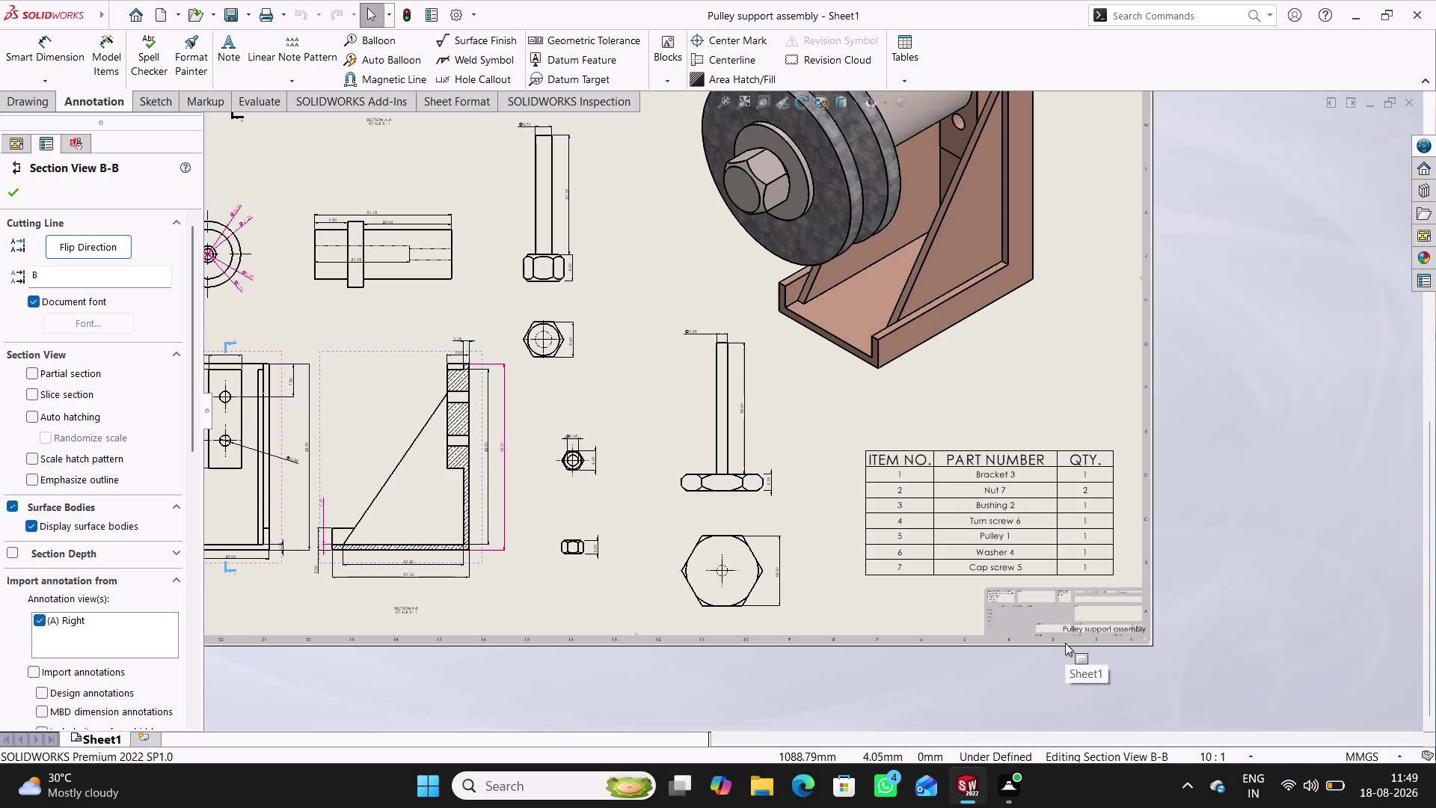
scroll(up, 3)
scroll(up, 3)
scroll(down, 3)
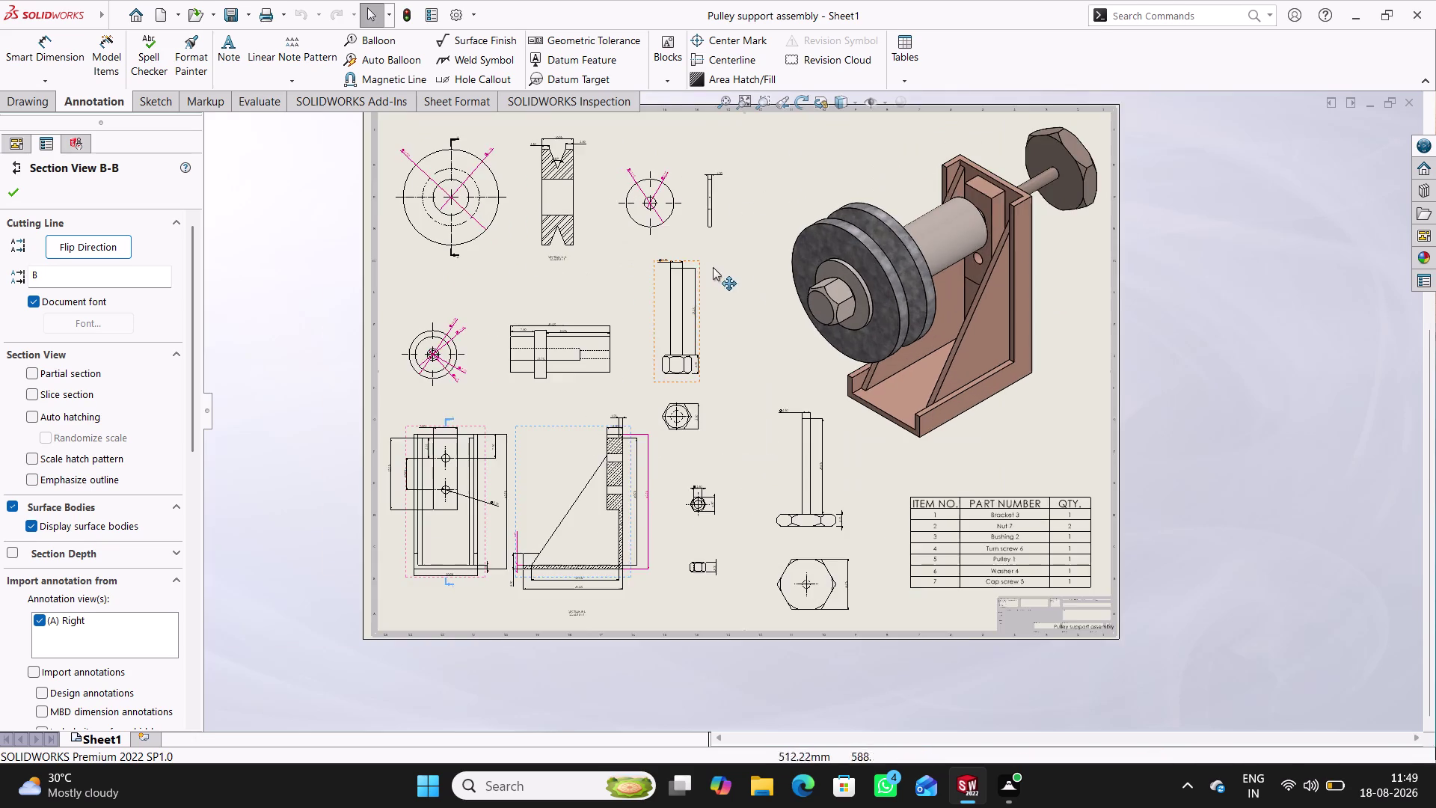
scroll(down, 3)
scroll(down, 3)
middle_drag(751, 504, 747, 460)
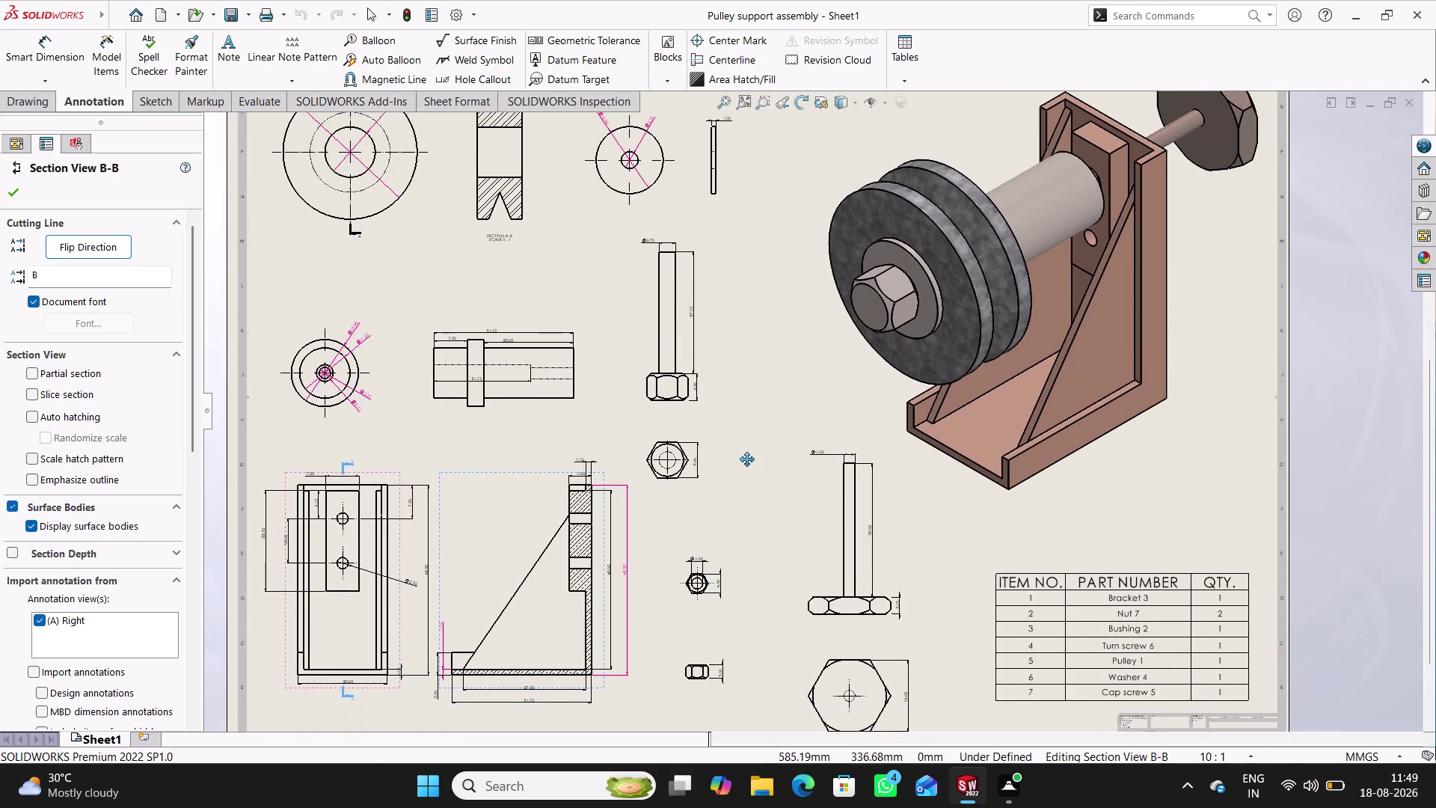
middle_drag(747, 461, 747, 459)
click(267, 12)
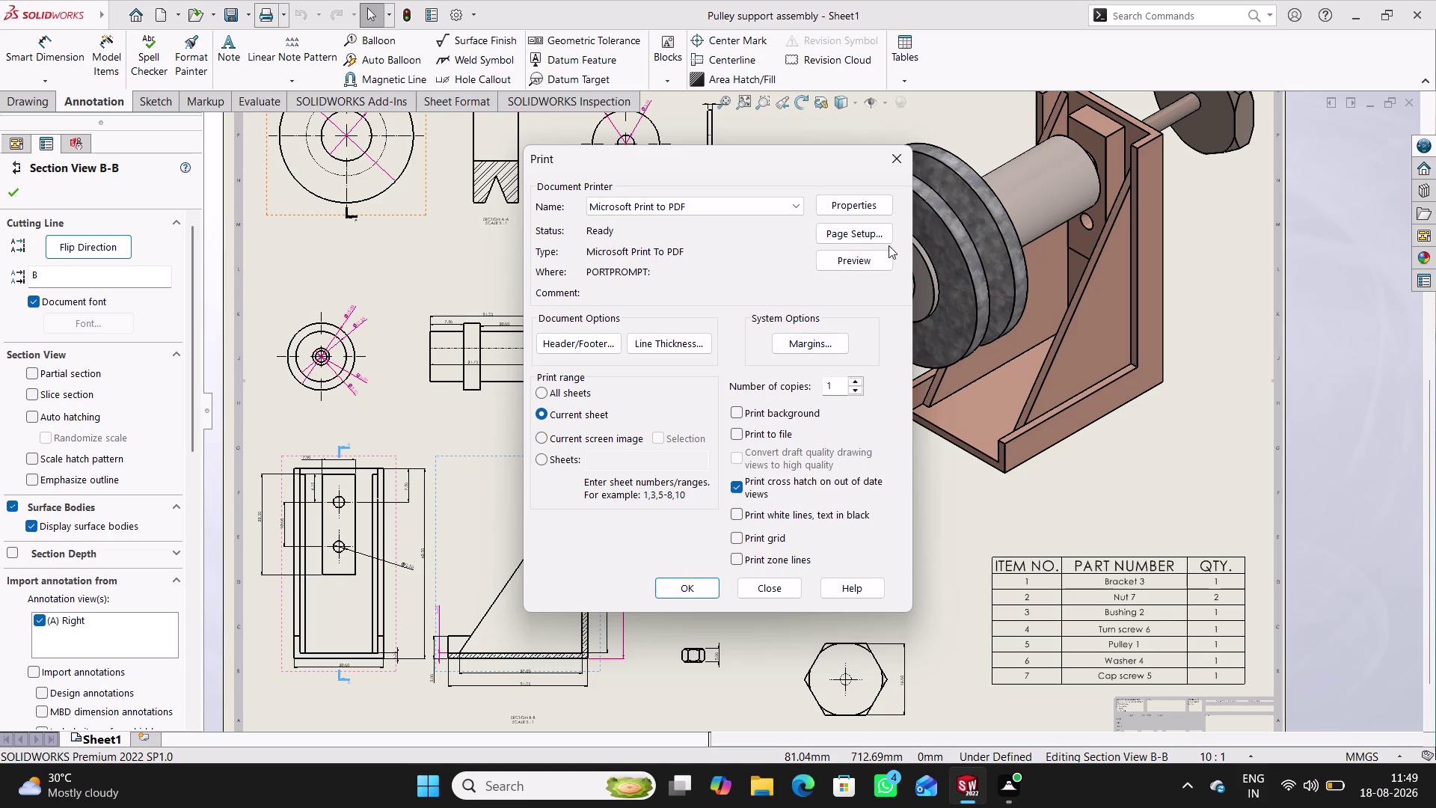
Accept the Letter, landscape, 100% page setup and close Print without printing.
click(847, 239)
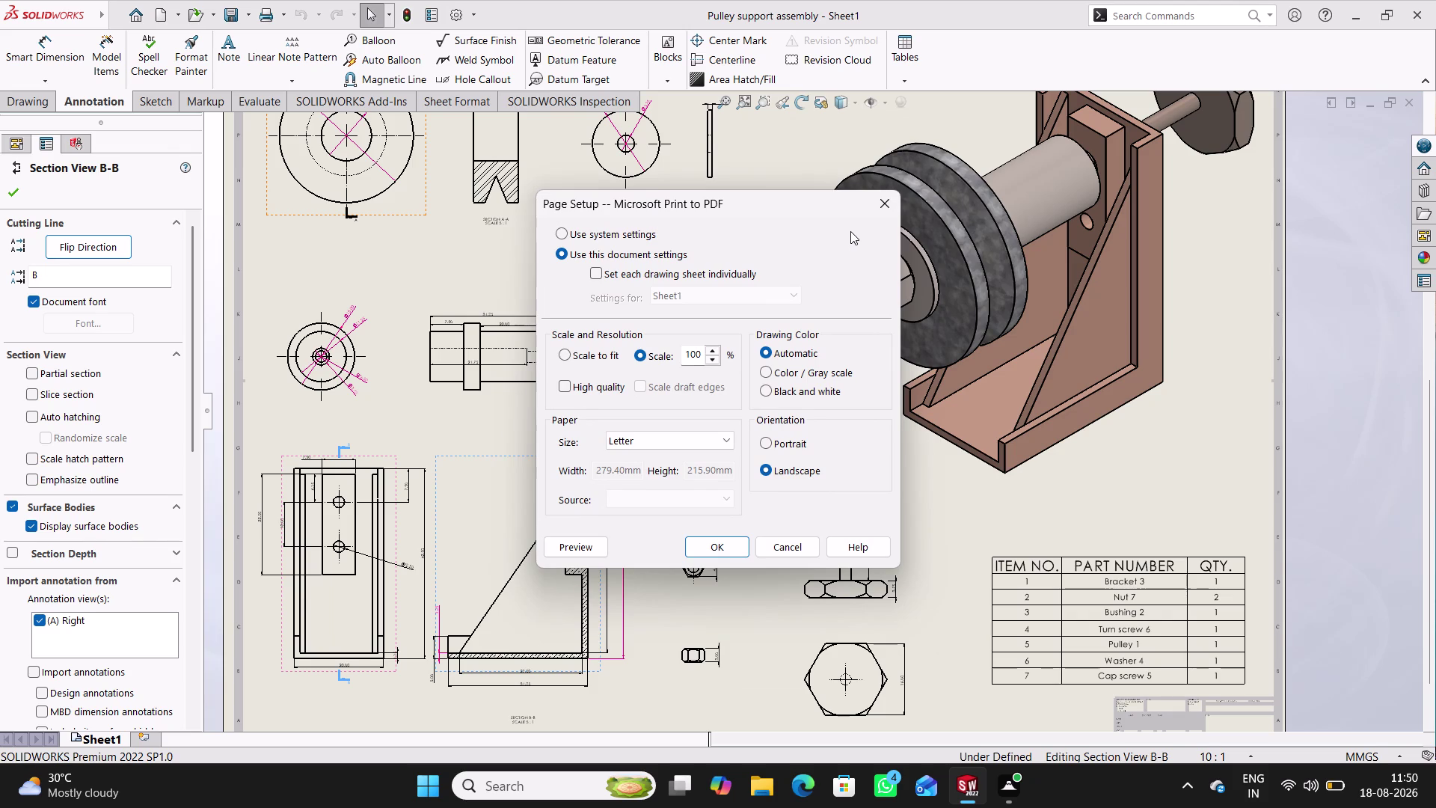
click(886, 196)
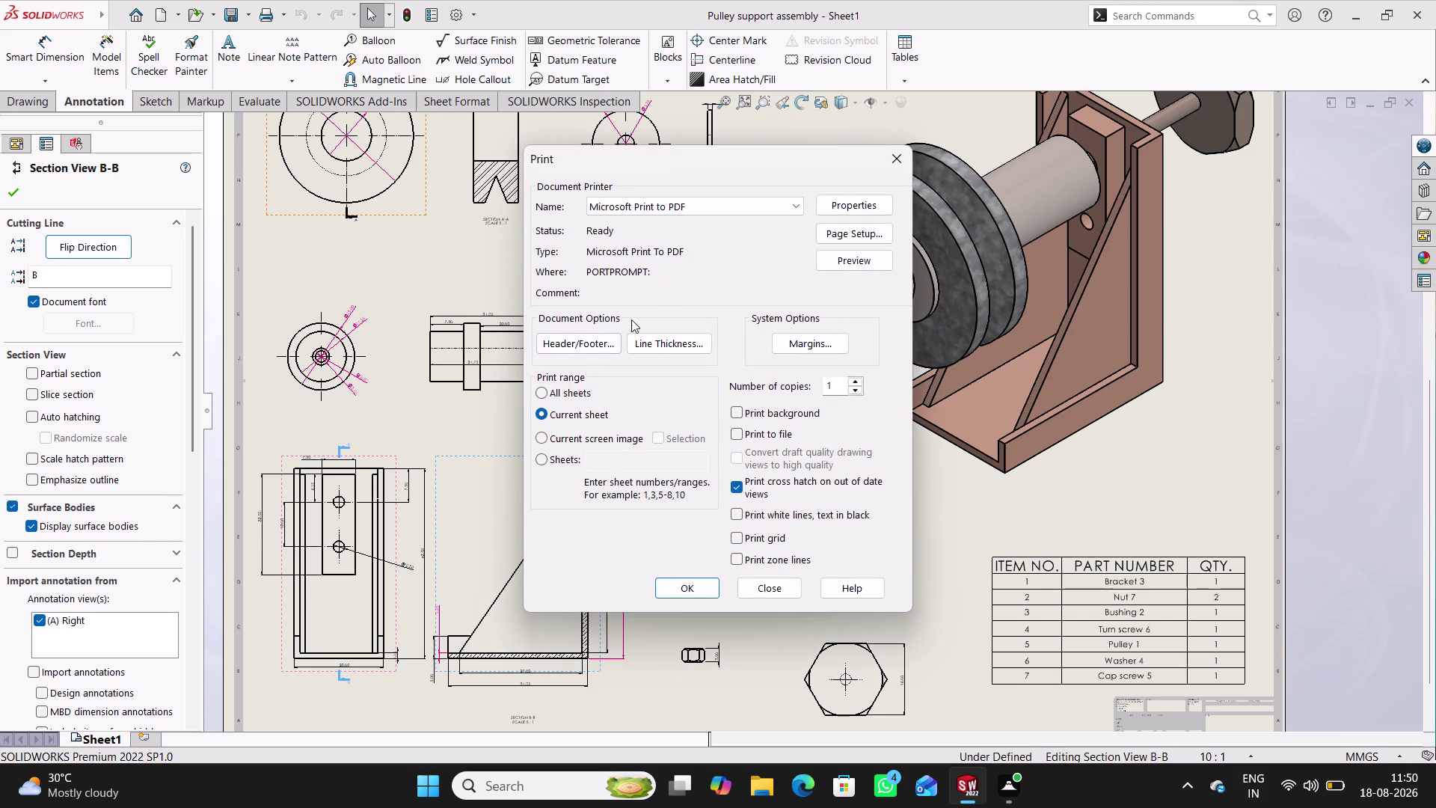
click(900, 161)
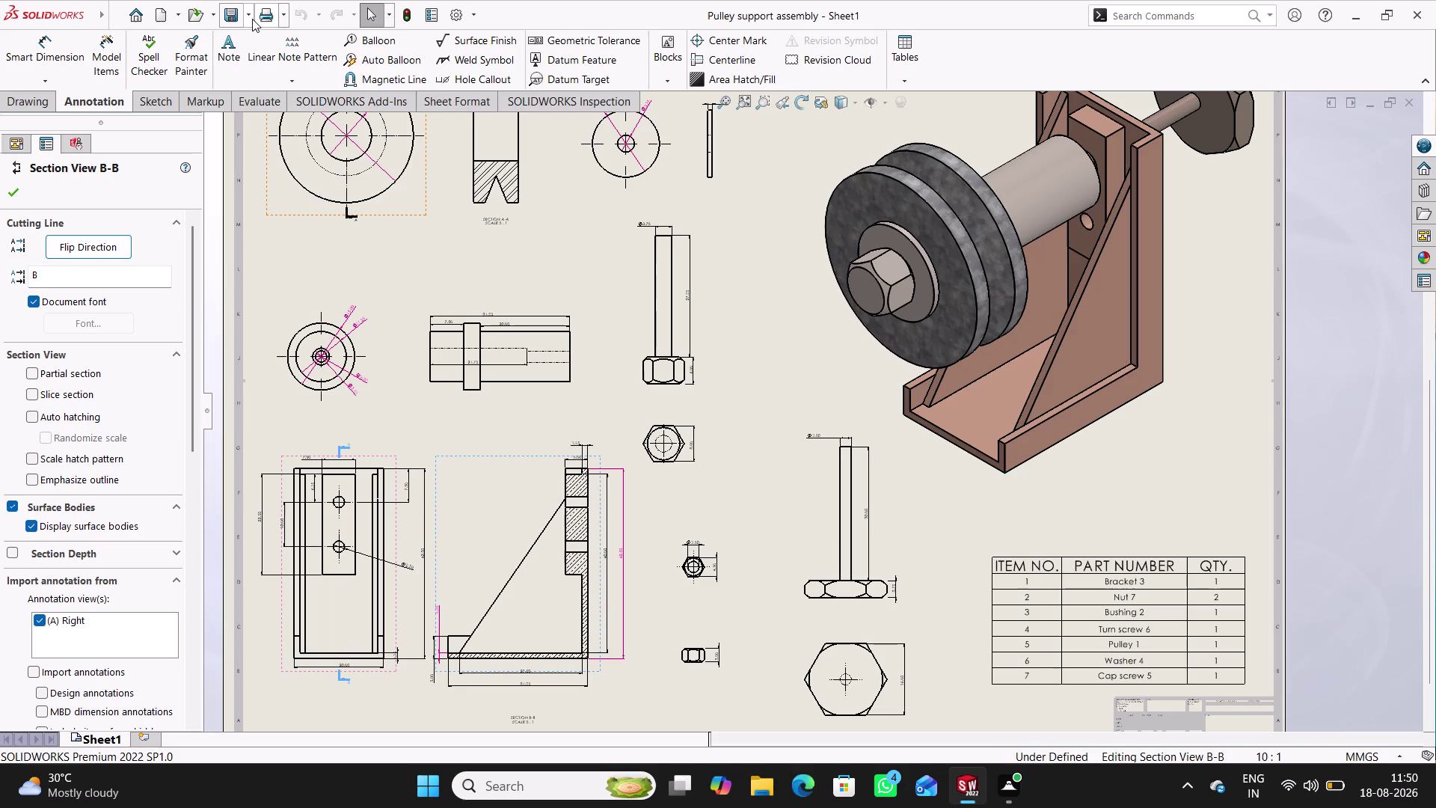
Export the drawing as a PDF named 'Pulley support assembly' via Save As.
click(249, 17)
click(258, 57)
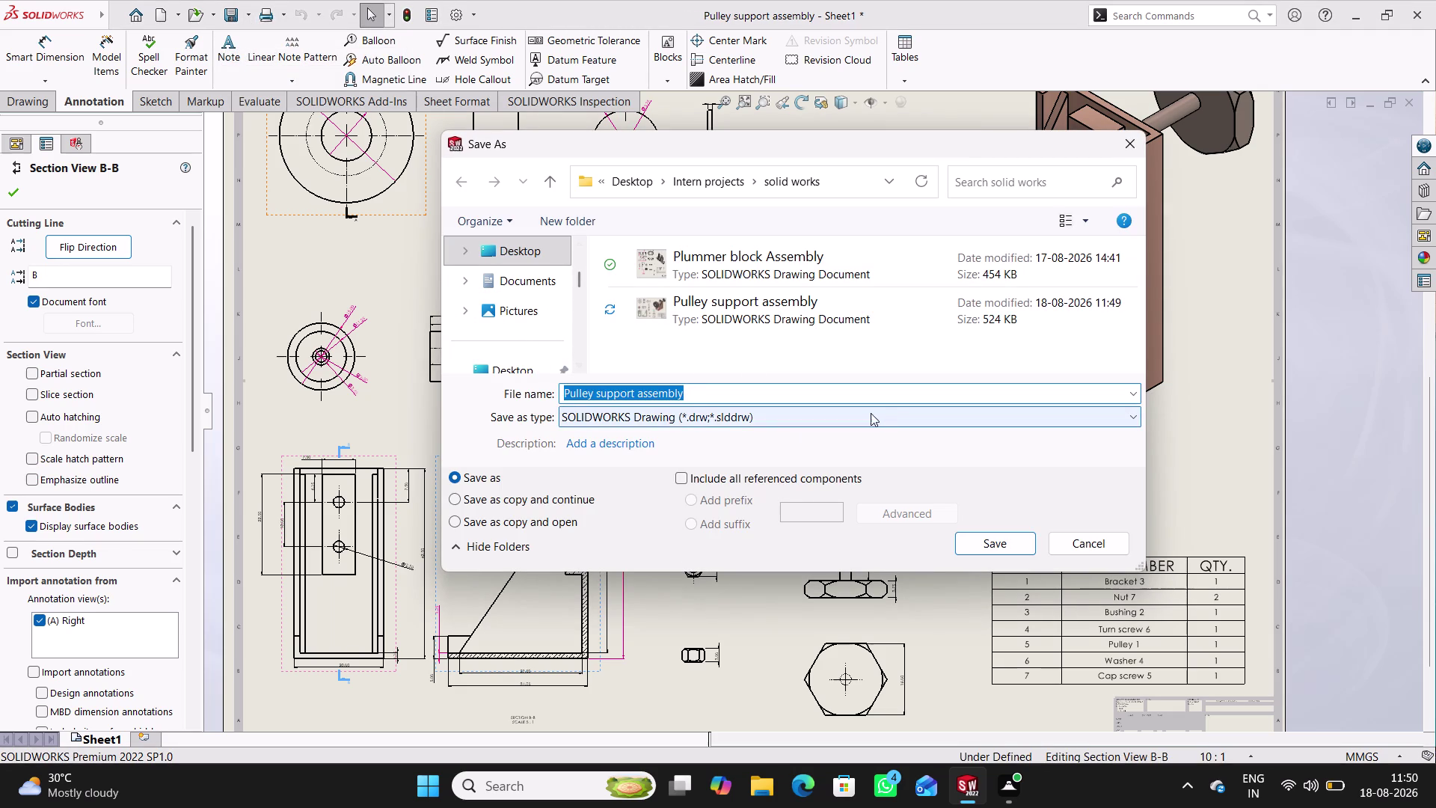
click(890, 413)
click(713, 484)
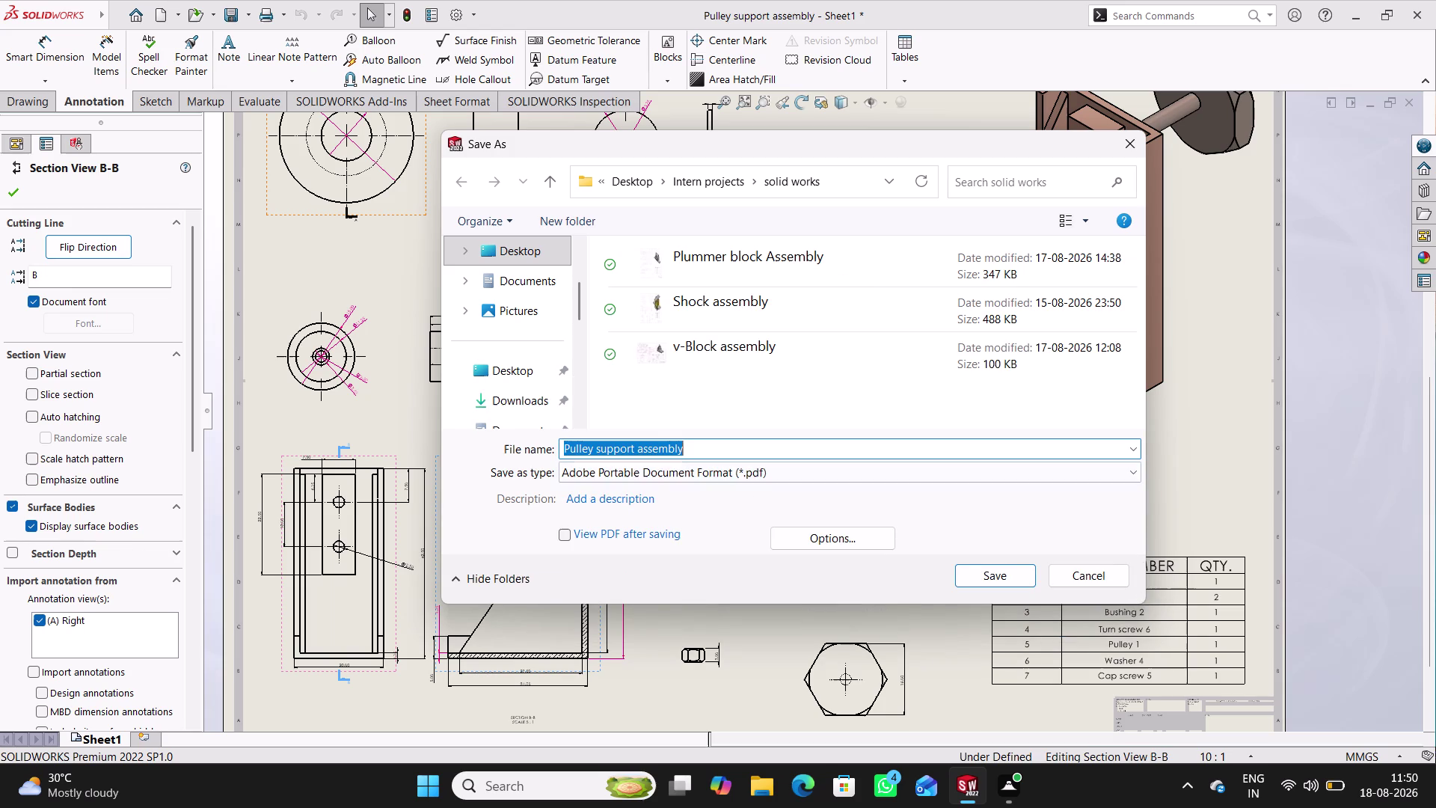
click(999, 579)
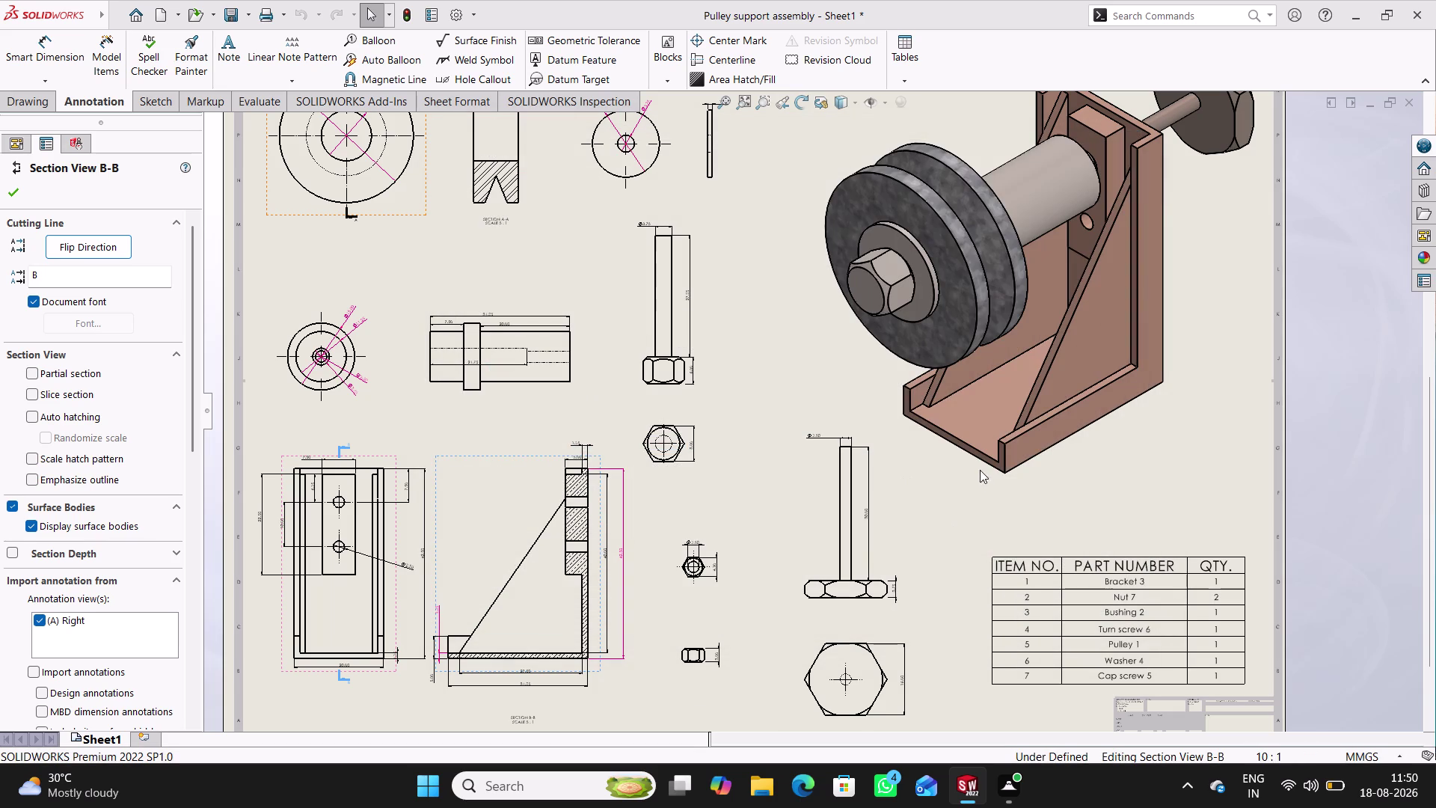